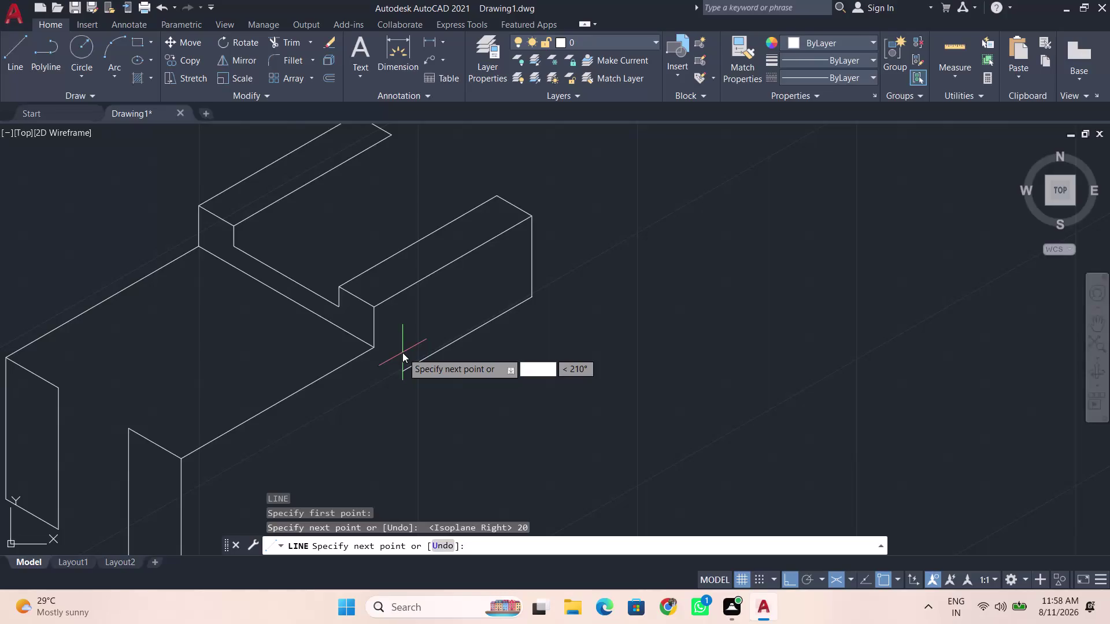
Draw the 35-unit vertical drop and a 25-unit edge along the right isoplane.
text(35)
key(Return)
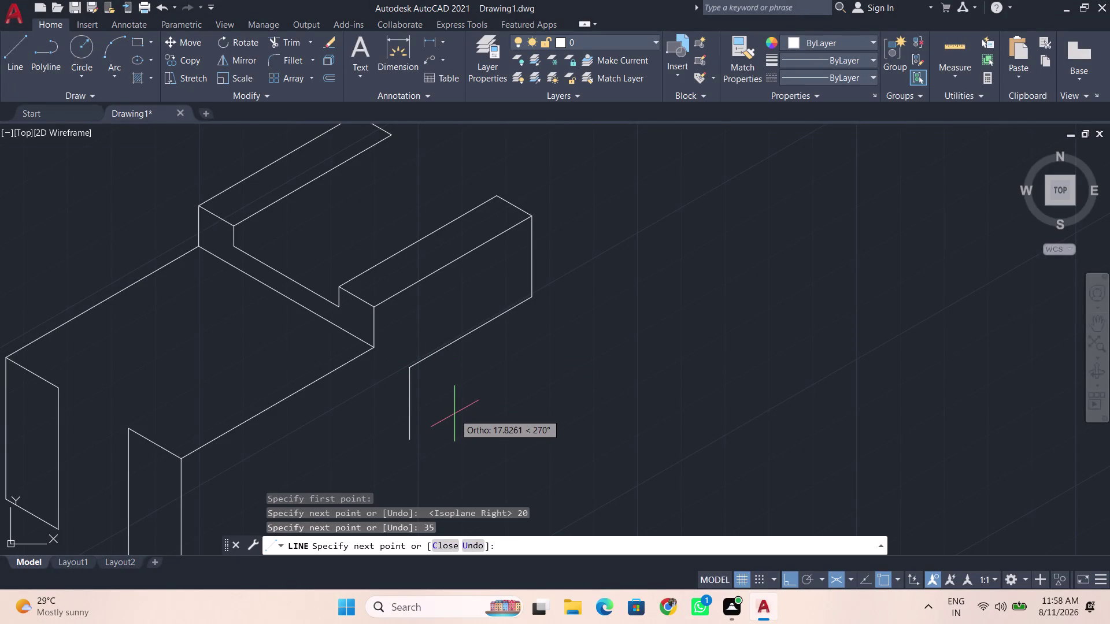
middle_drag(451, 415, 446, 329)
scroll(down, 3)
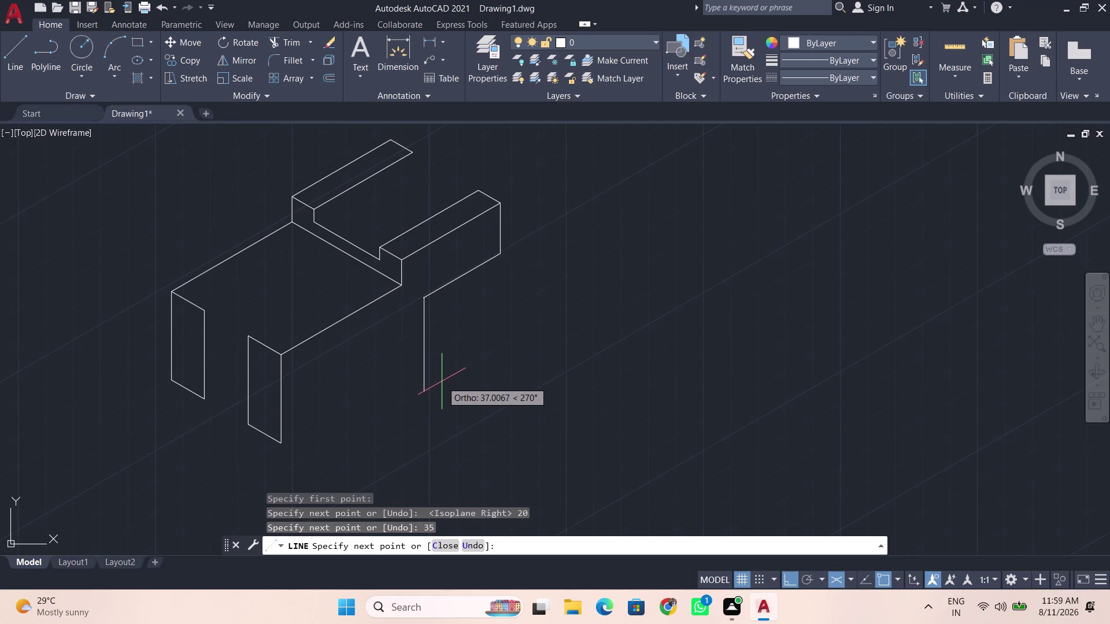
key(ctrl+z)
key(BackSpace)
key(BackSpace)
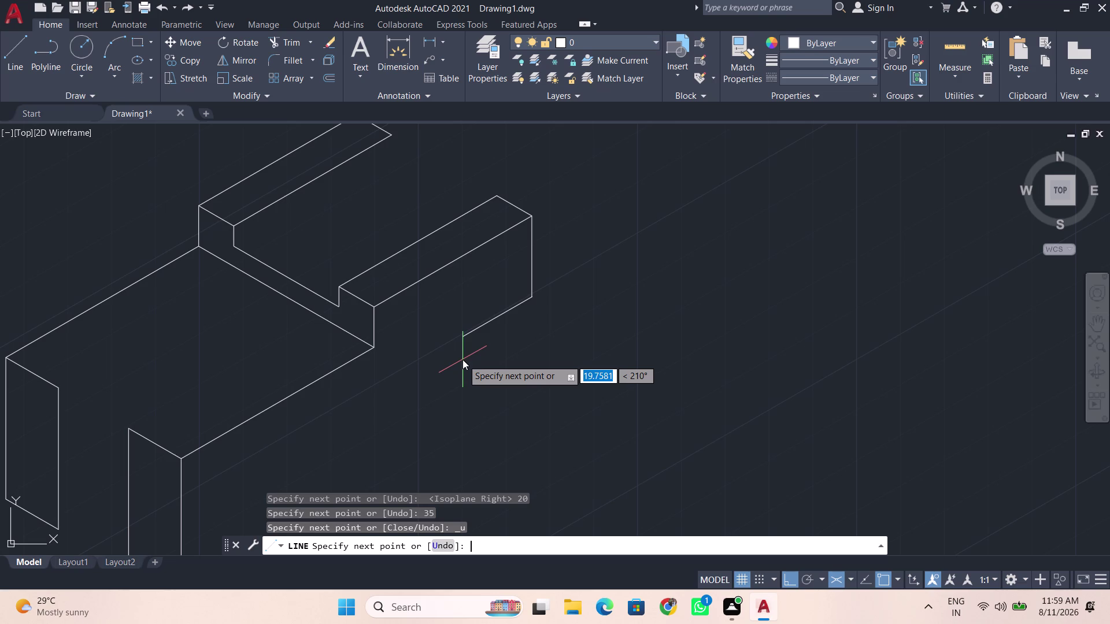
text(25)
key(Return)
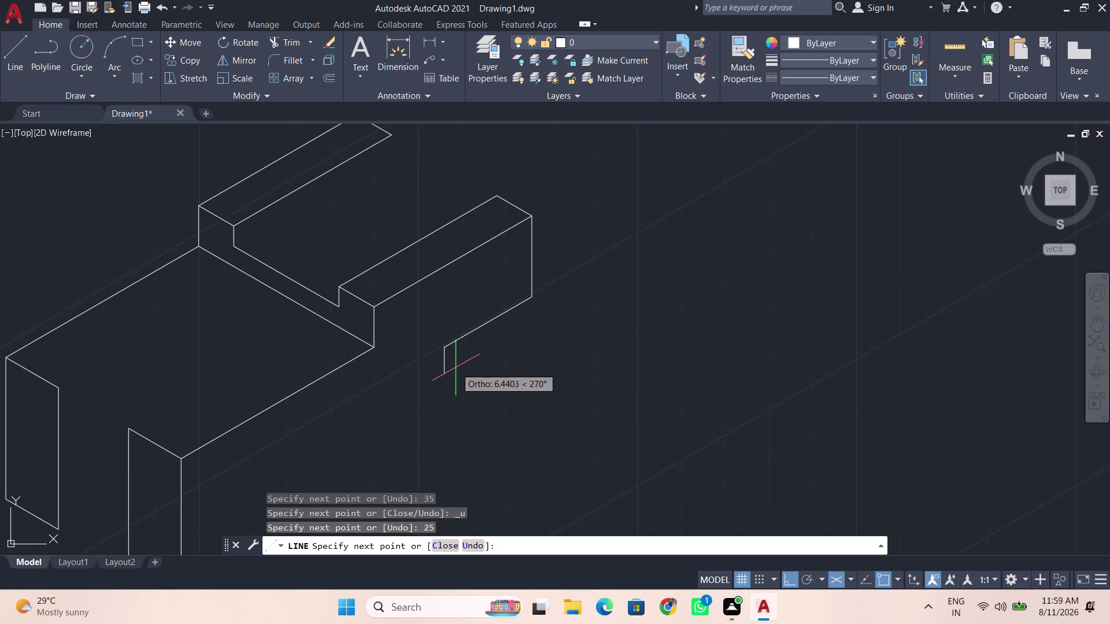
Drop a further 25 units and run the bottom edge back to the front leg corner.
scroll(down, 3)
key(BackSpace)
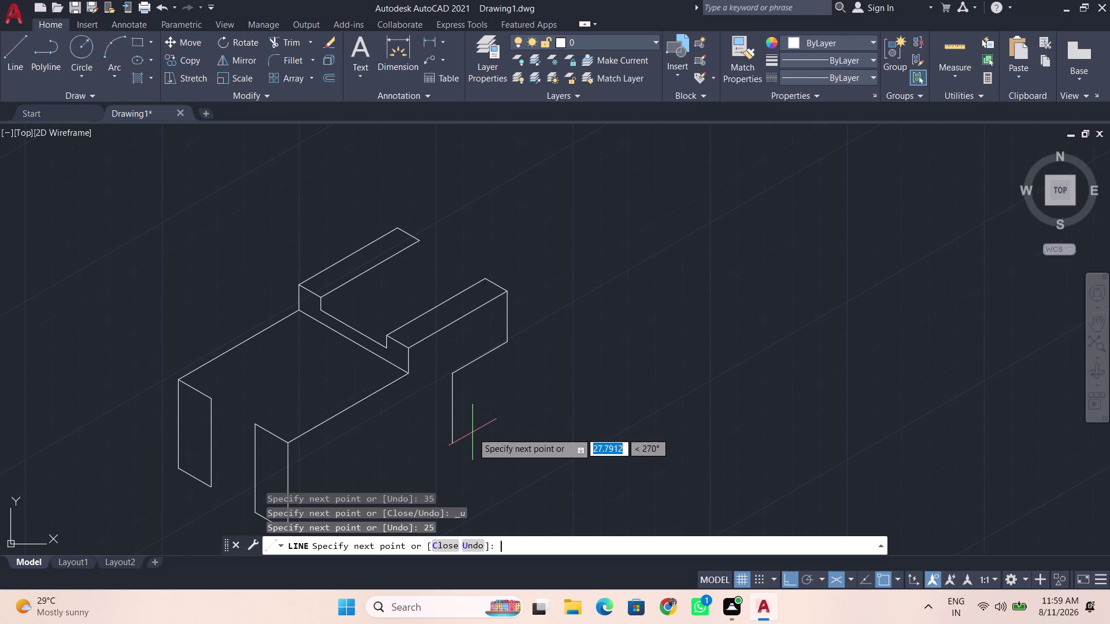
key(BackSpace)
text(25)
key(Return)
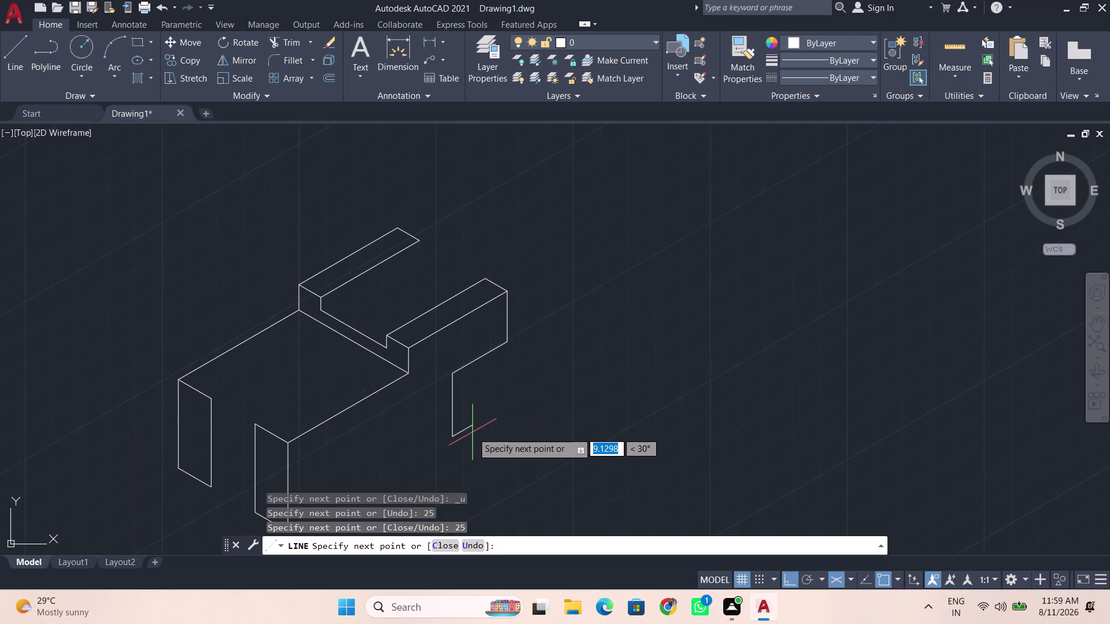
middle_drag(359, 473, 319, 339)
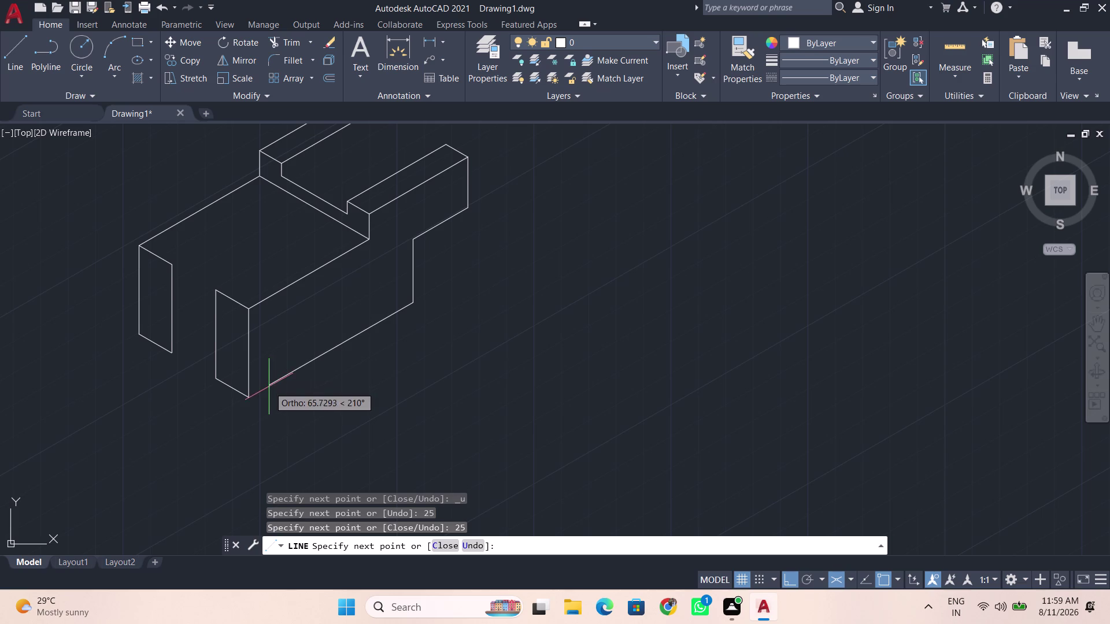
scroll(up, 3)
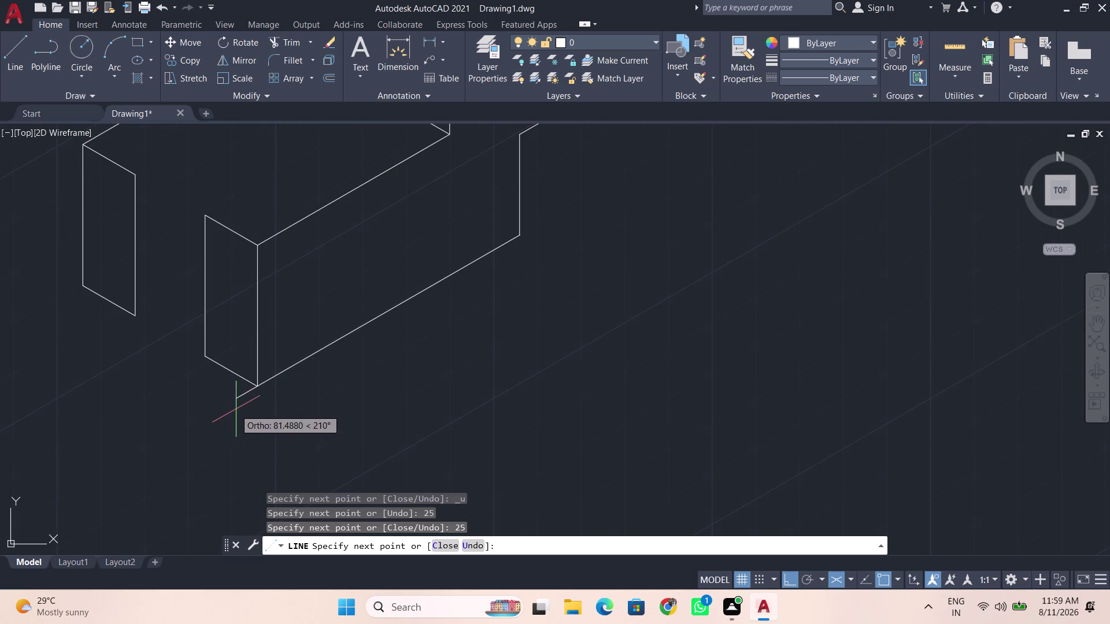
click(257, 387)
key(space)
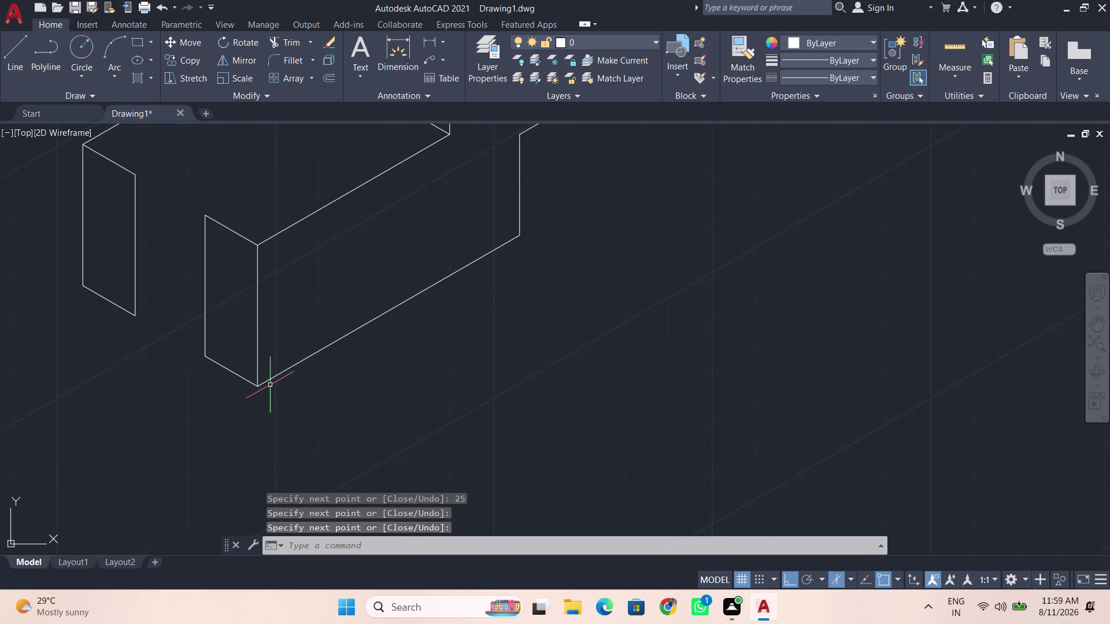
Draw a 5-unit drop from the rib's right top corner, then a parallel edge to its left end.
scroll(down, 3)
middle_drag(459, 253, 385, 403)
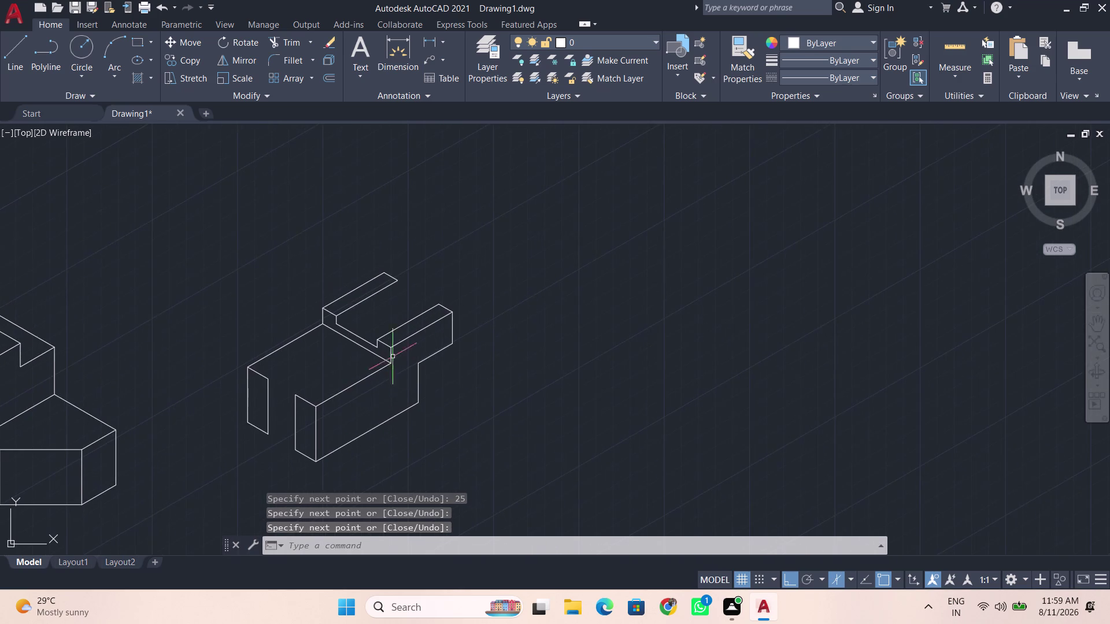
scroll(up, 3)
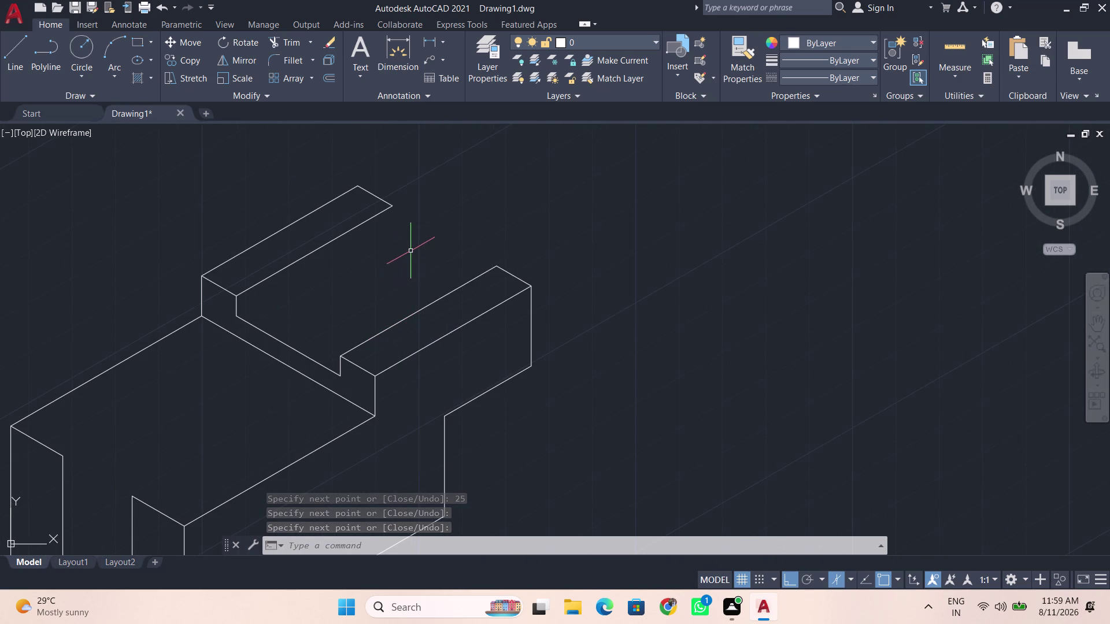
middle_drag(413, 247, 371, 302)
scroll(up, 3)
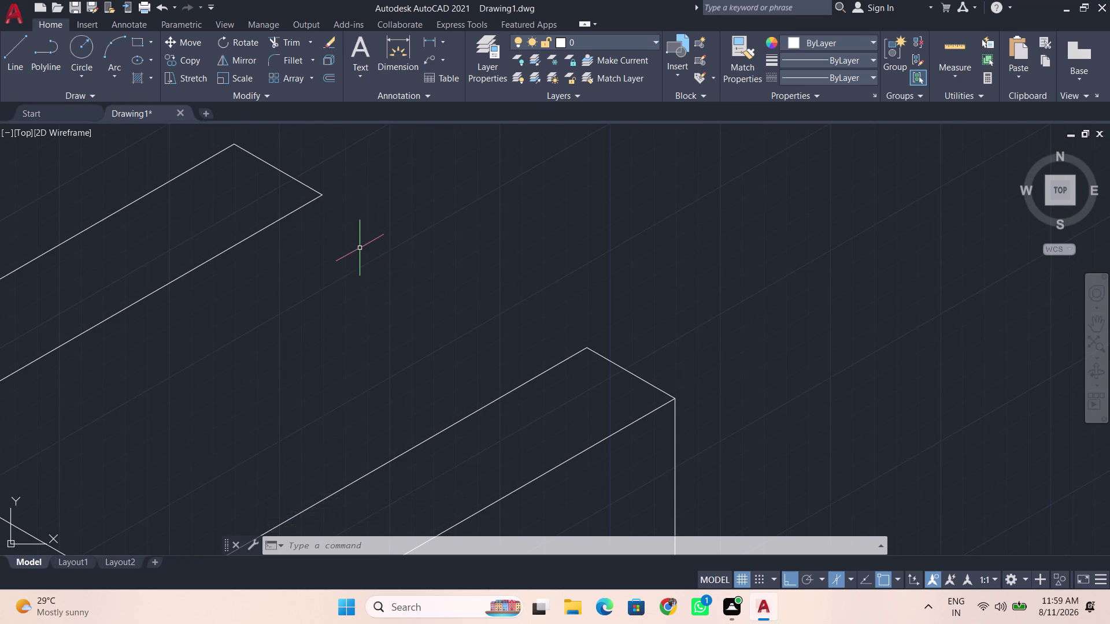
scroll(down, 3)
key(l)
key(Return)
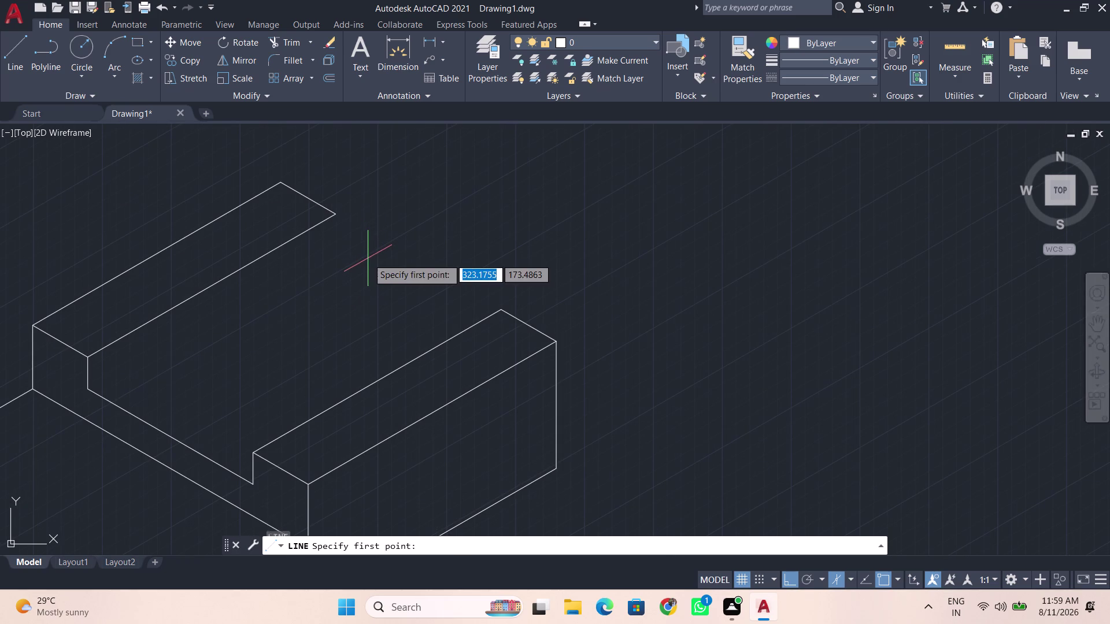
click(335, 215)
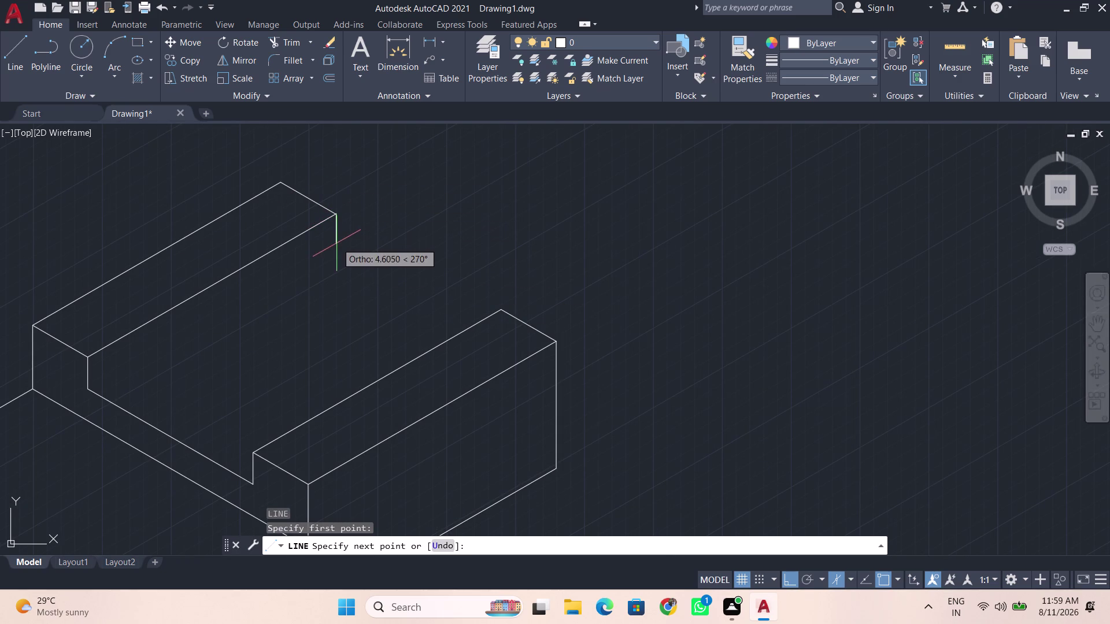
key(BackSpace)
key(5)
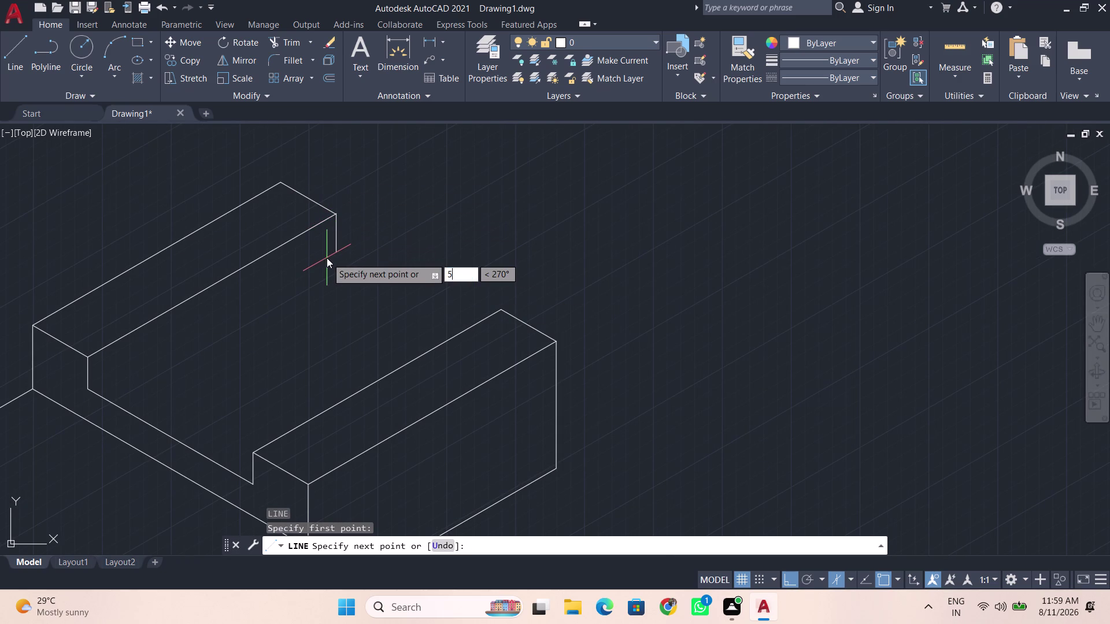
key(Return)
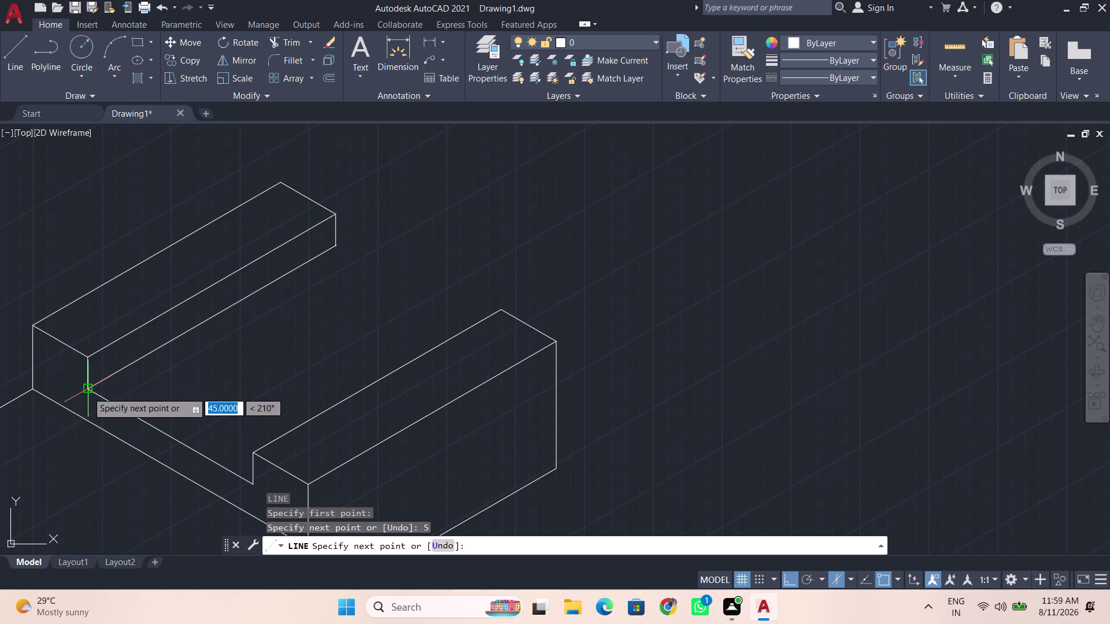
click(88, 389)
key(space)
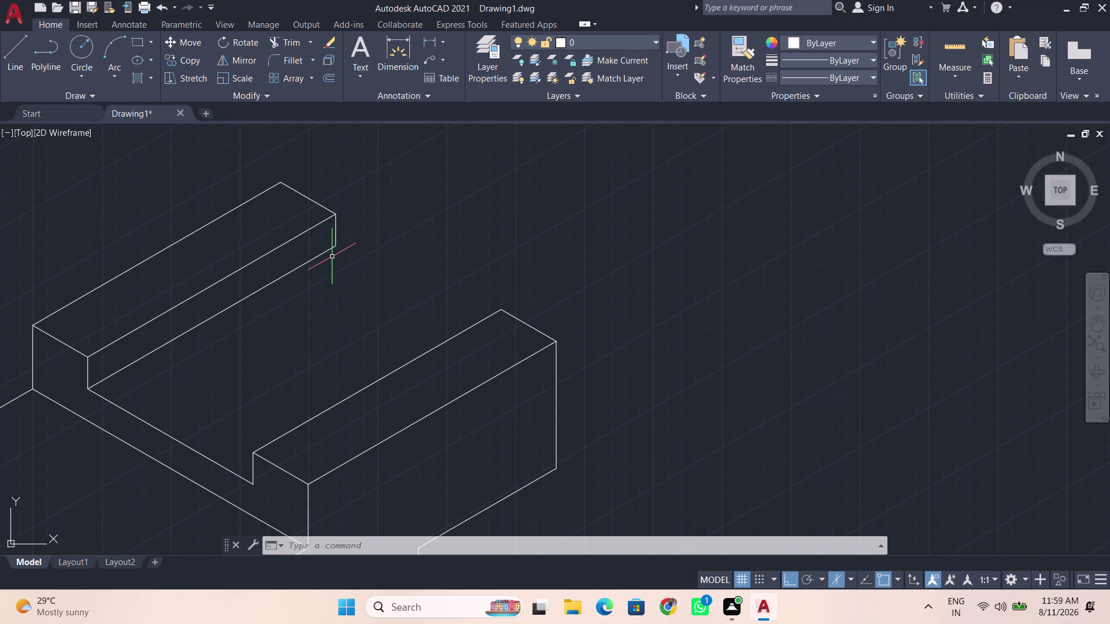
Draw the drop from the rib's lower right corner down to the block's top surface.
key(l)
key(Return)
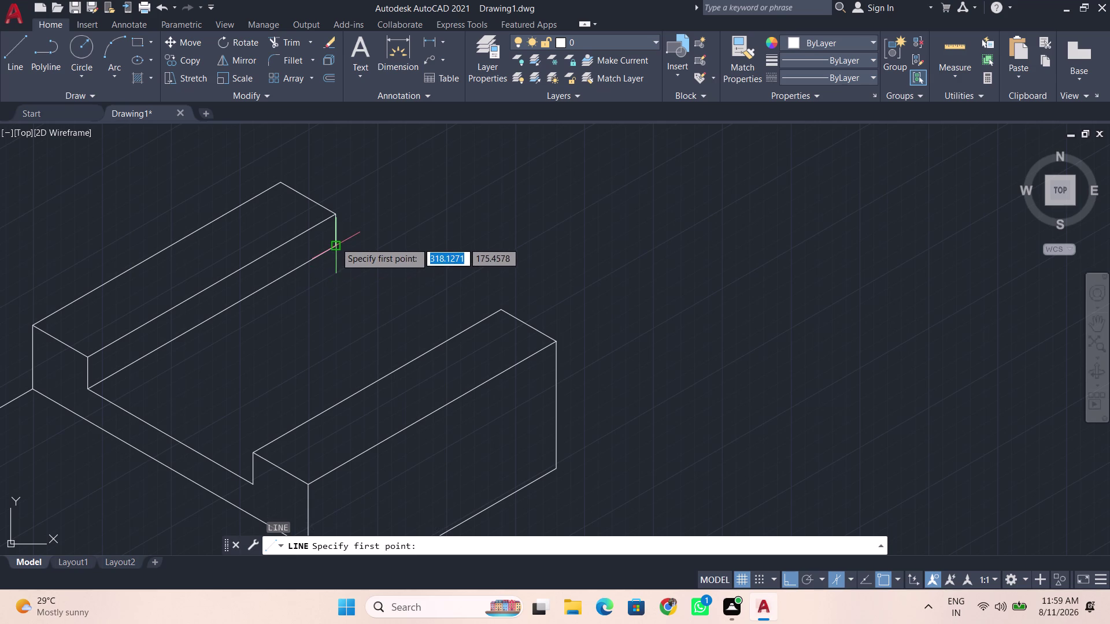
click(335, 242)
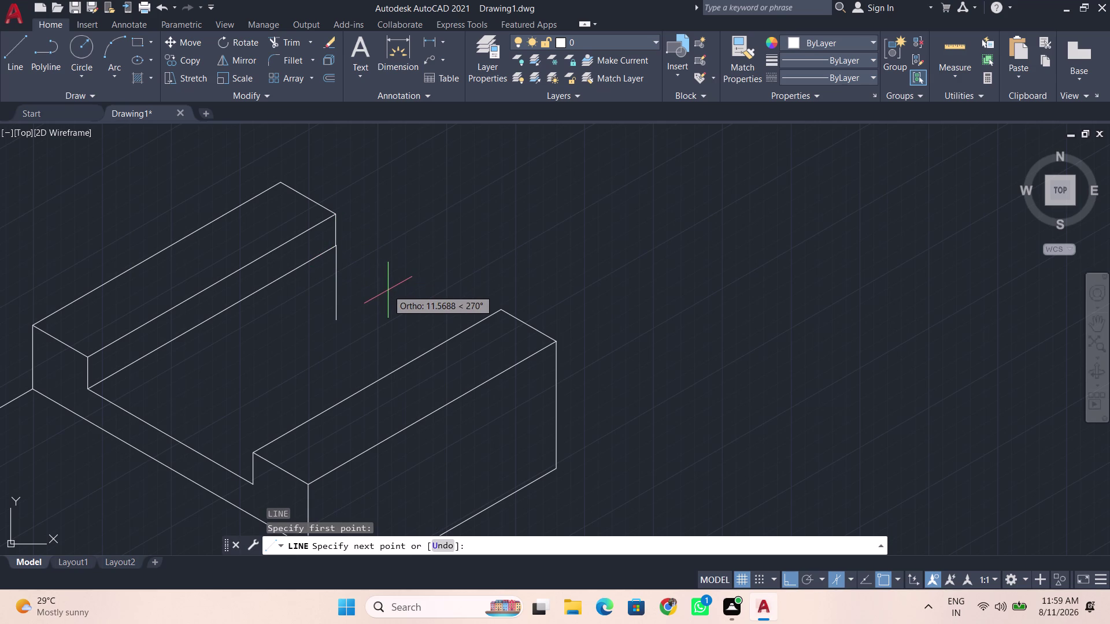
key(F5)
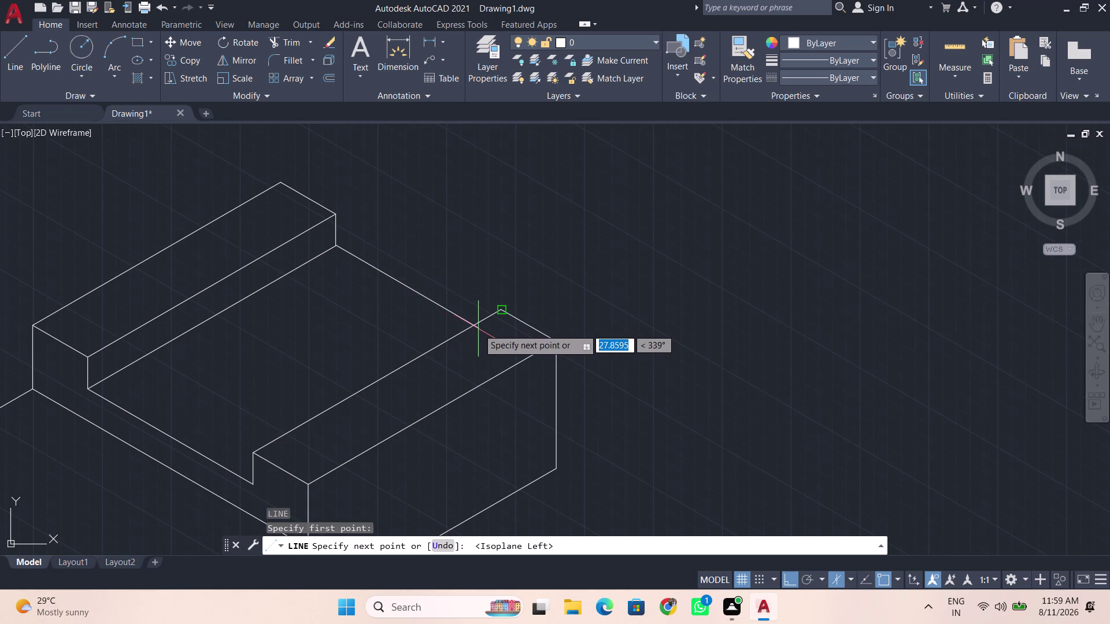
click(473, 328)
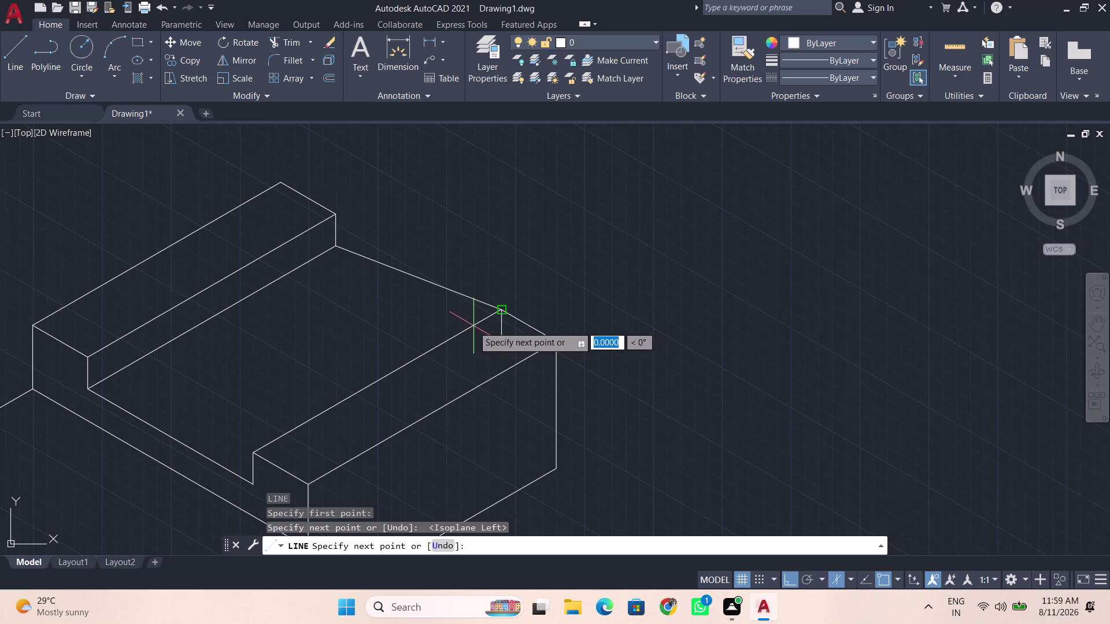
key(ctrl+z)
click(473, 341)
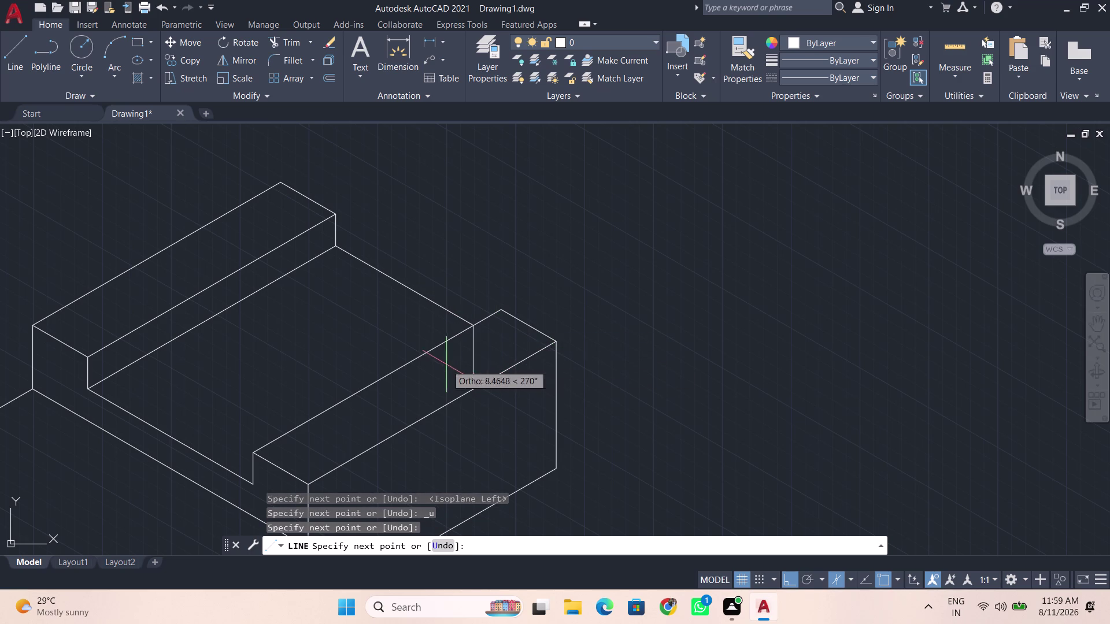
key(space)
scroll(down, 3)
middle_drag(308, 391, 439, 274)
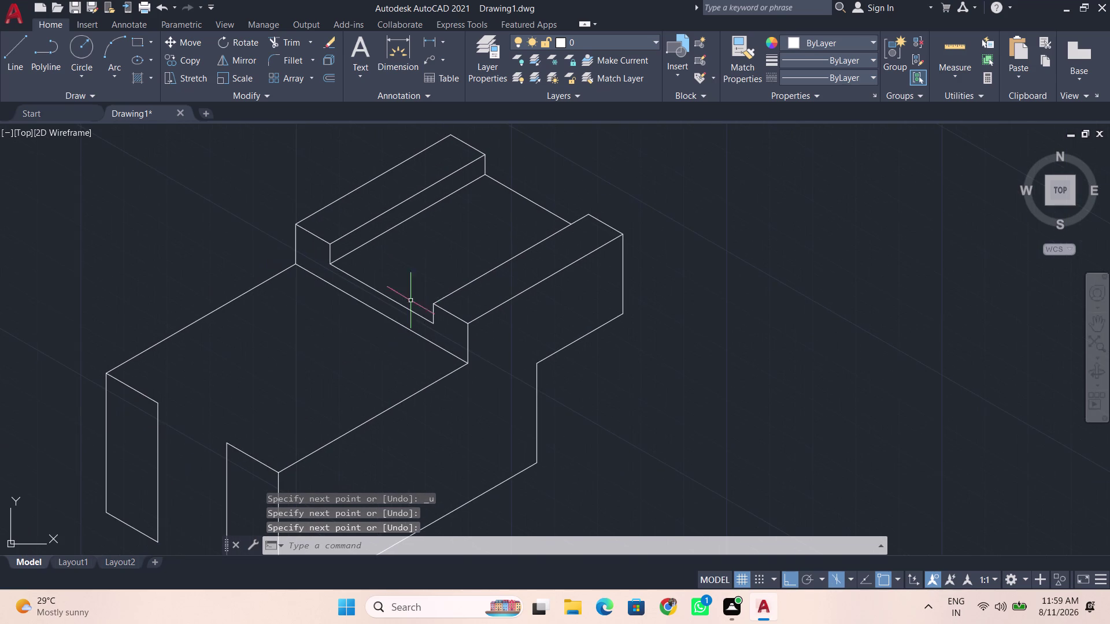
middle_drag(242, 372, 249, 368)
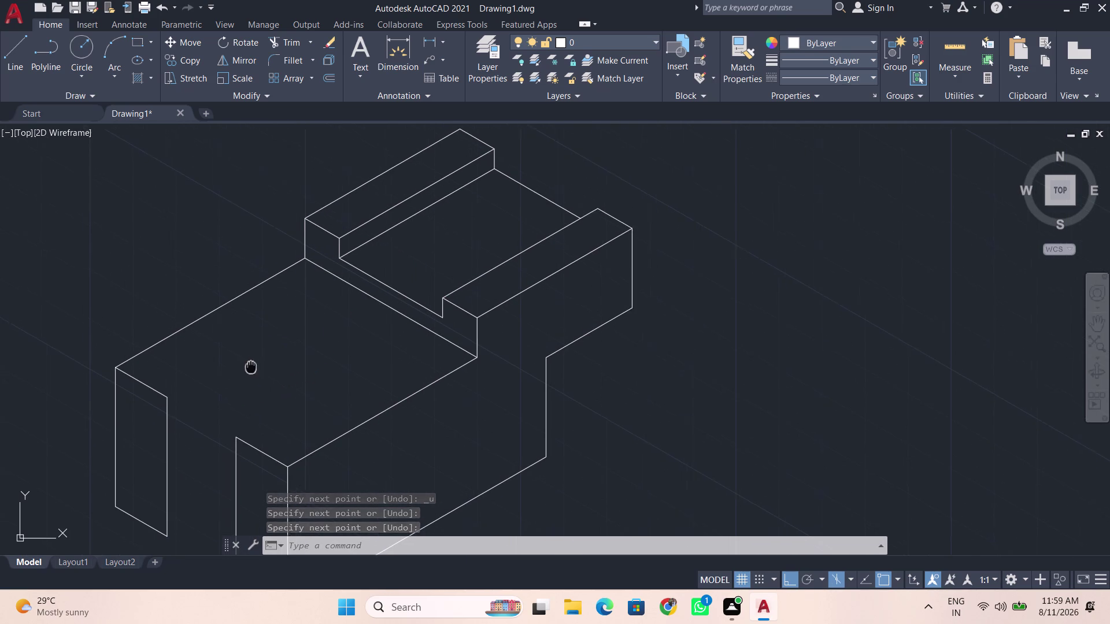
middle_drag(249, 367, 293, 342)
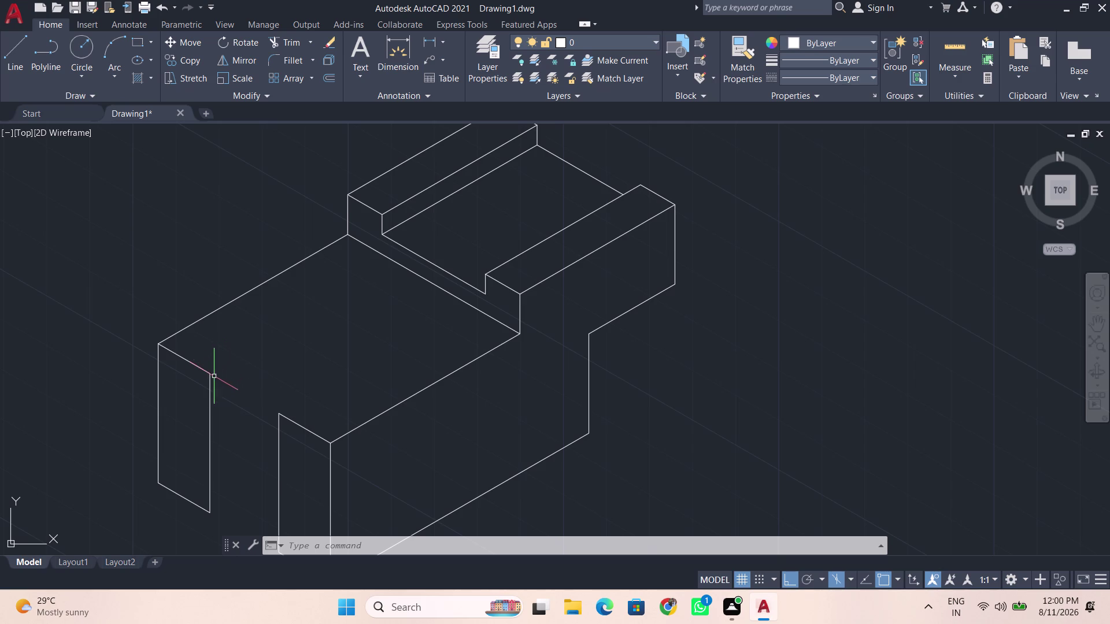
Start the slot outline at the left leg's top with a 35-unit edge on the top isoplane.
key(l)
key(Return)
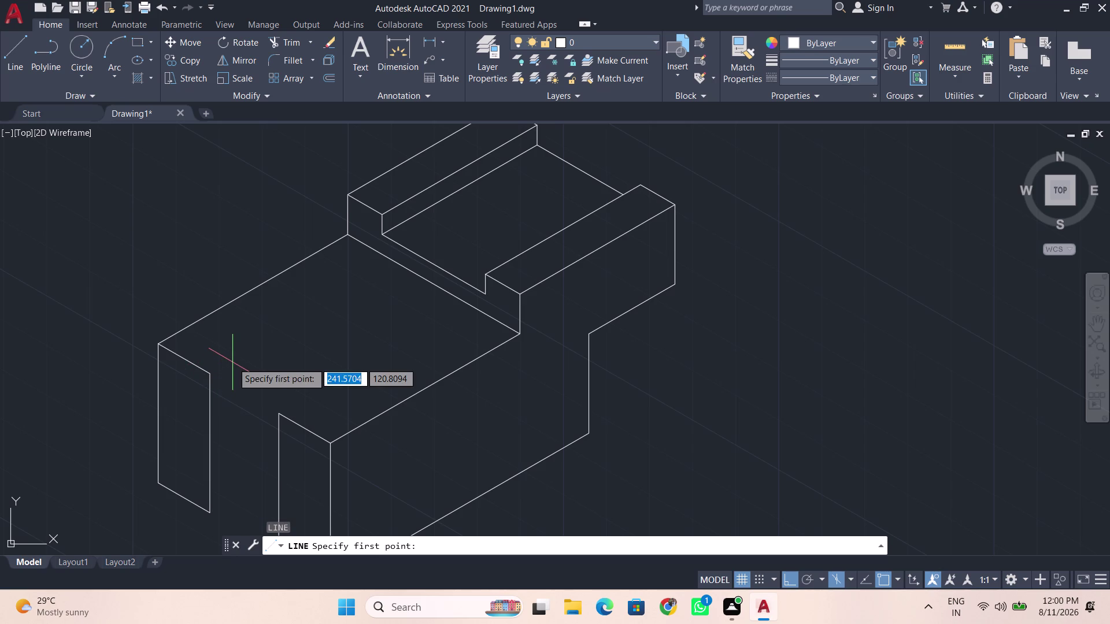
click(209, 373)
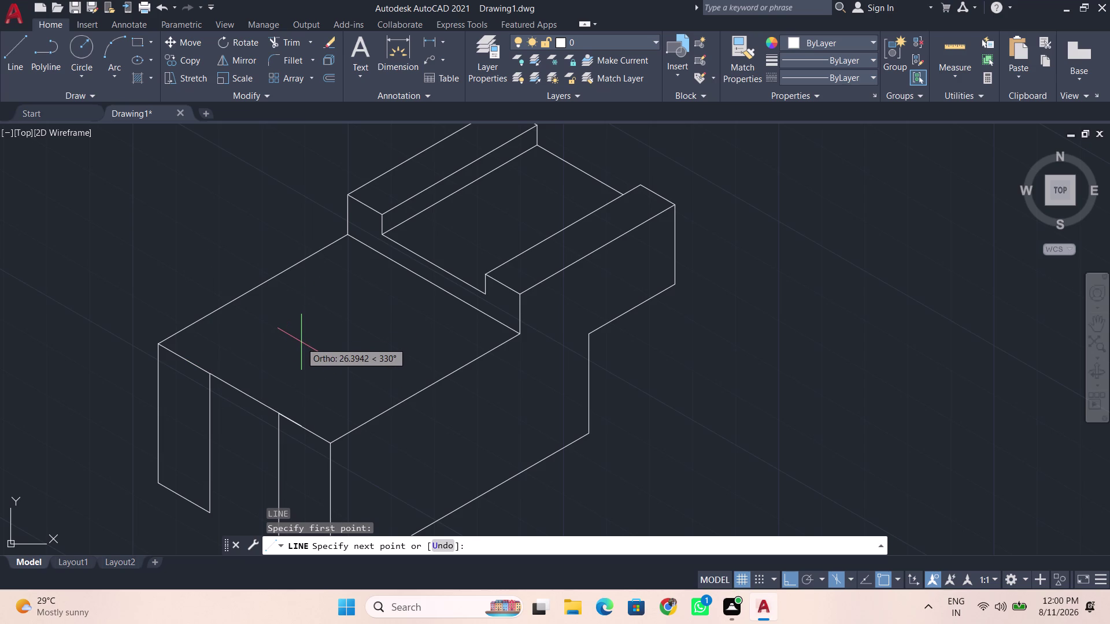
key(F5)
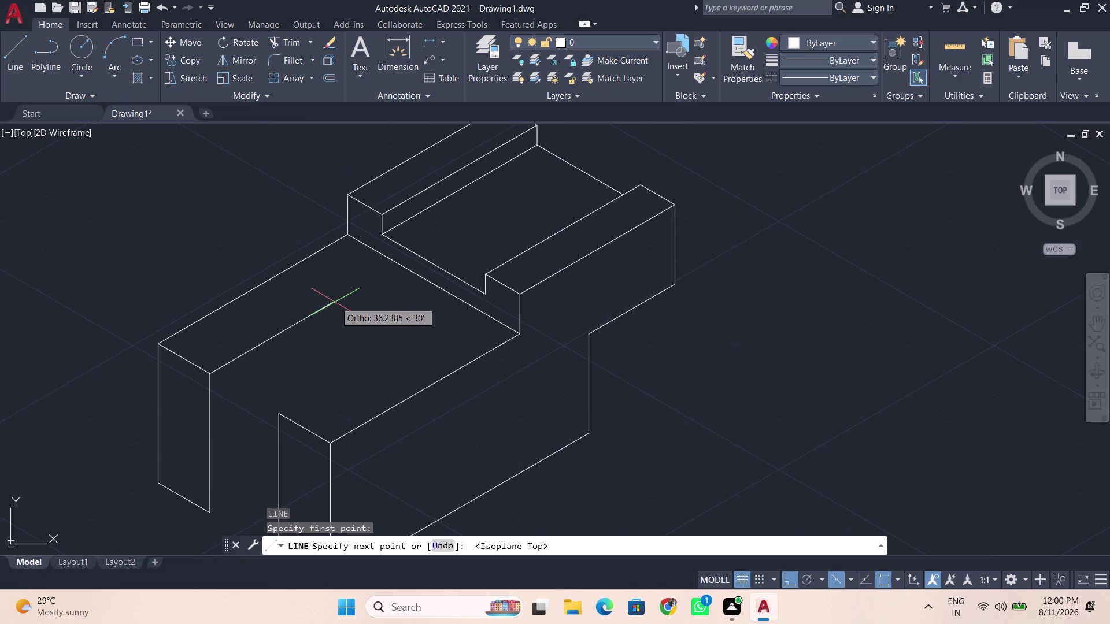
key(BackSpace)
key(BackSpace)
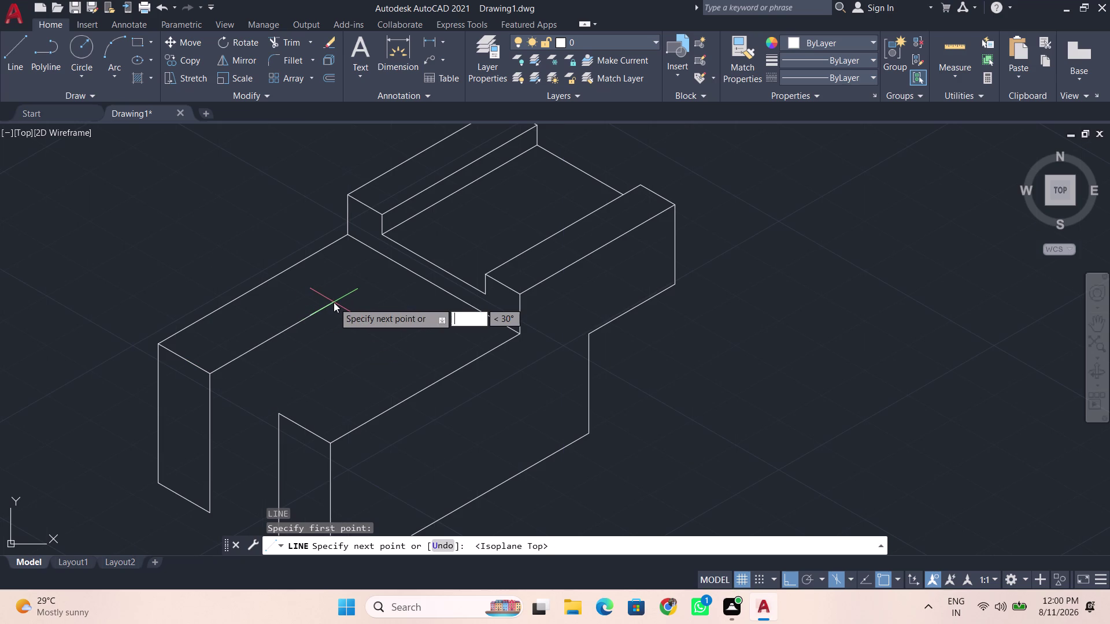
text(35)
key(Return)
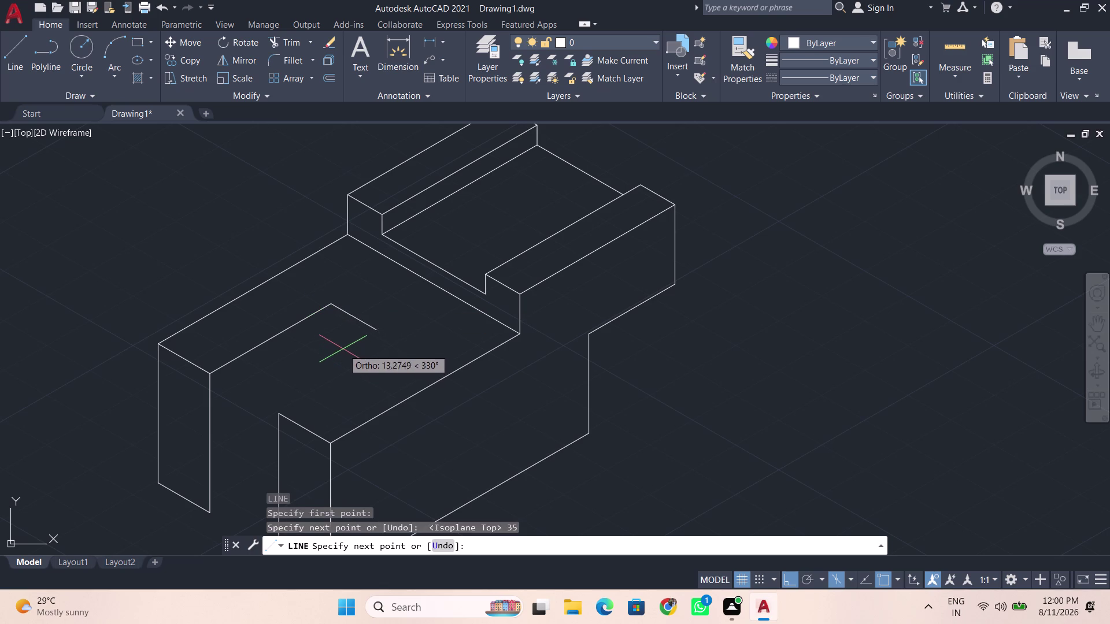
Add the 20-unit slot edge and close the outline at the next corner.
key(BackSpace)
key(BackSpace)
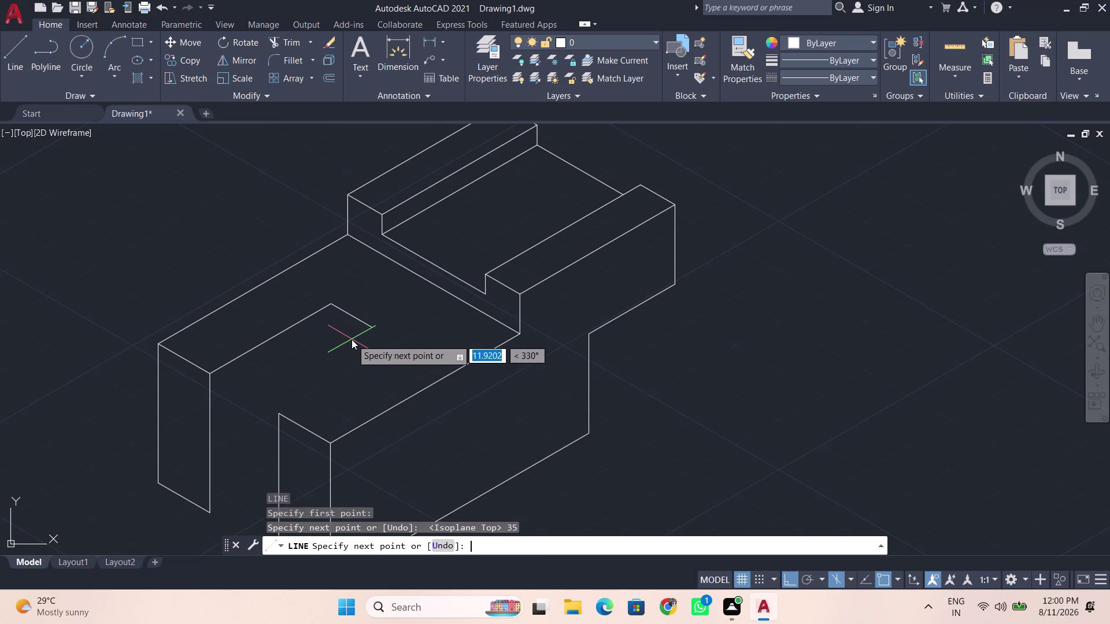
text(20)
key(Return)
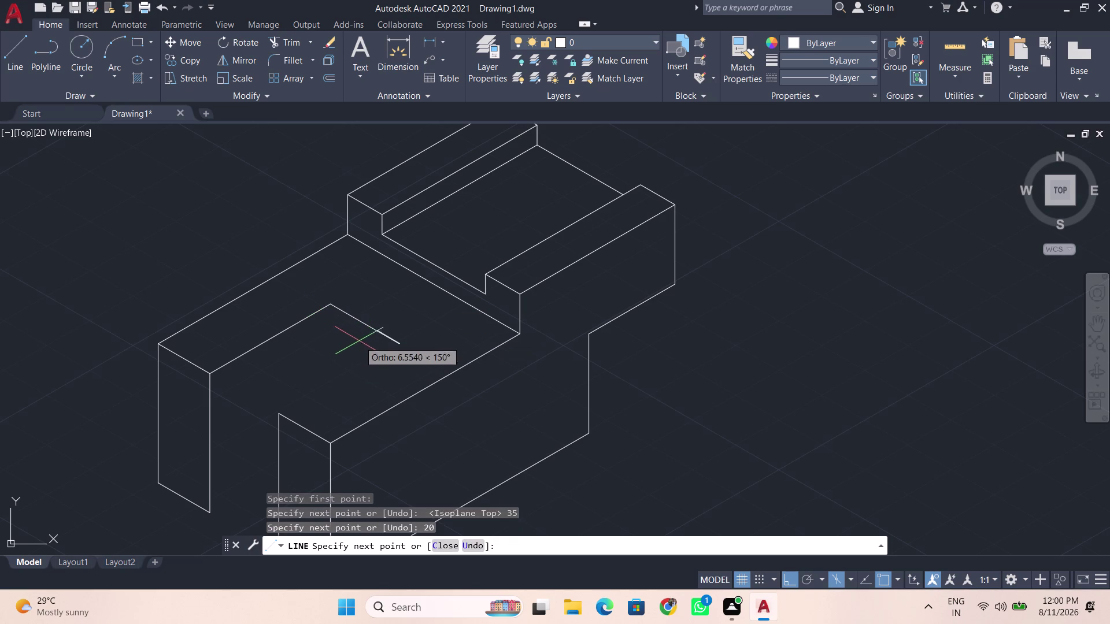
scroll(up, 3)
click(262, 408)
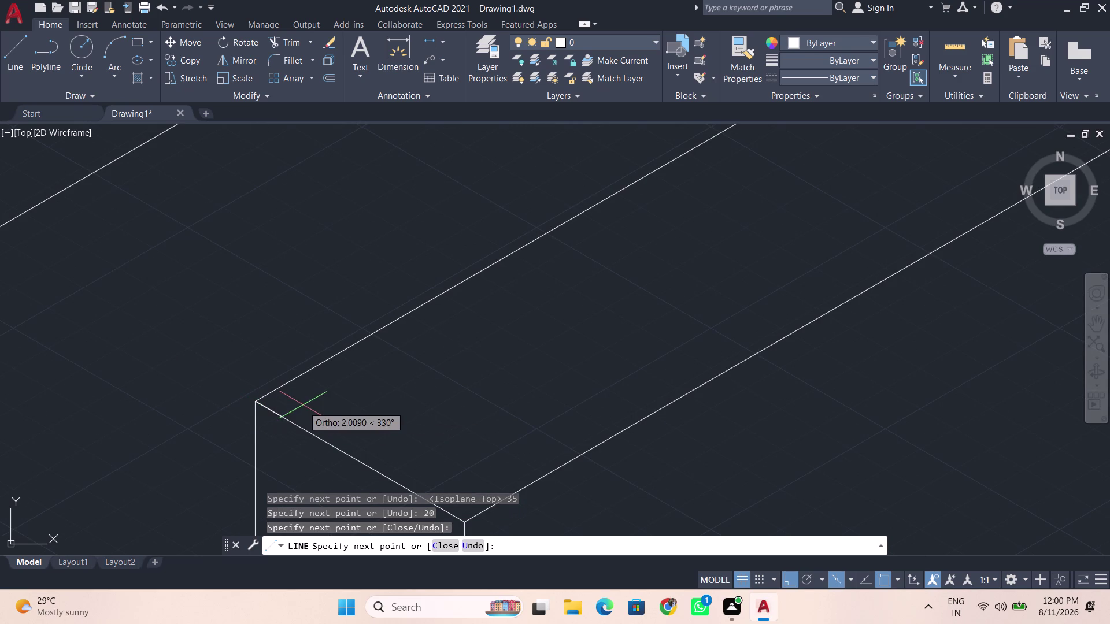
key(space)
scroll(down, 3)
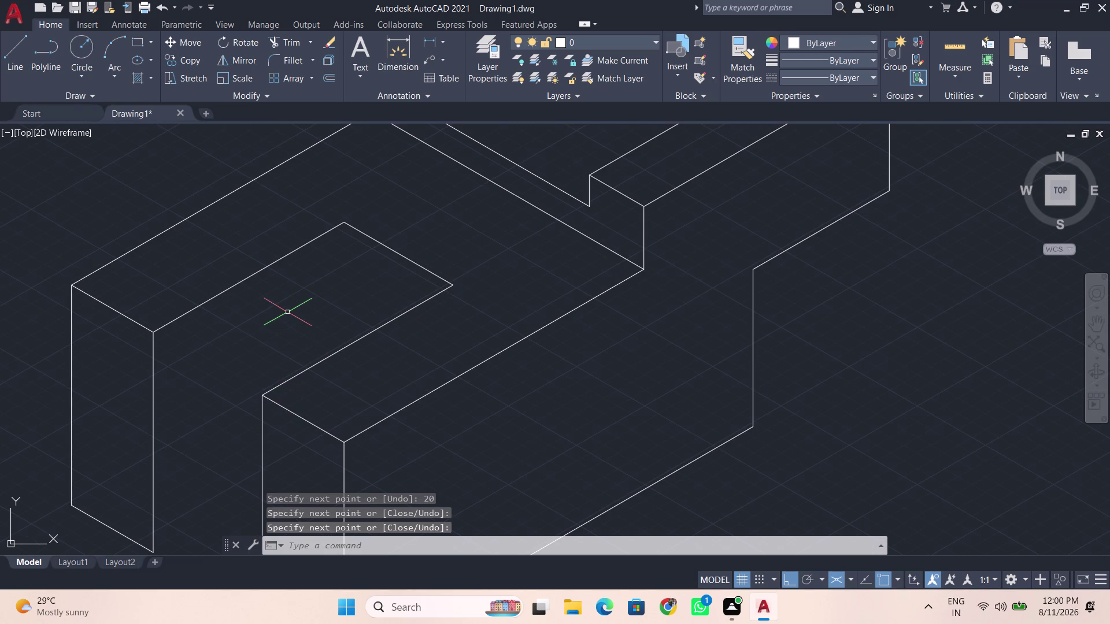
scroll(down, 3)
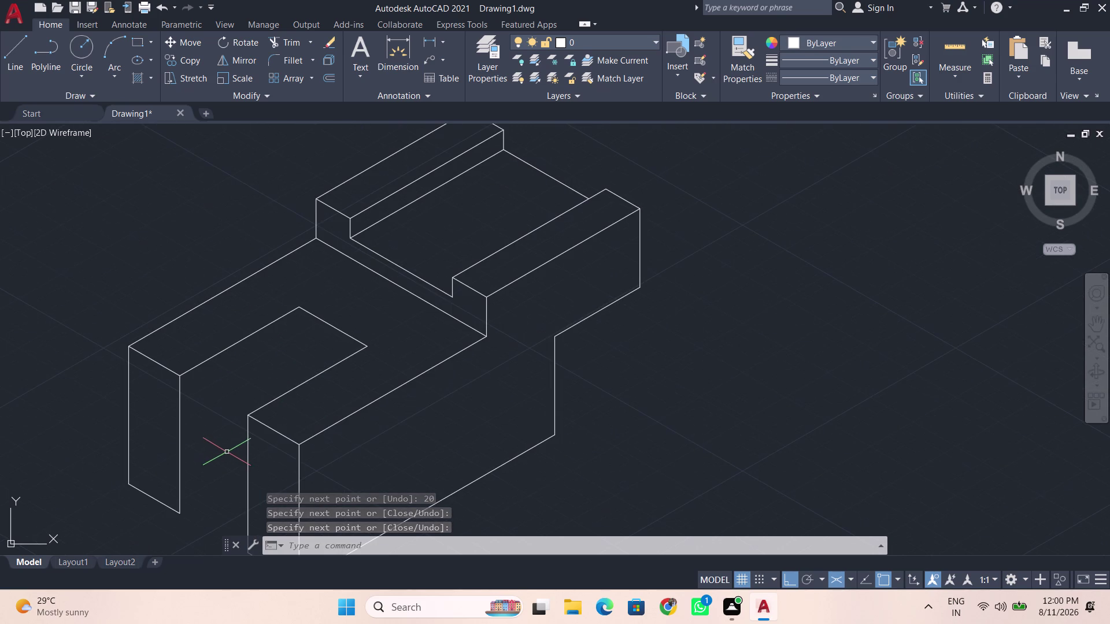
middle_drag(228, 455, 247, 364)
scroll(down, 3)
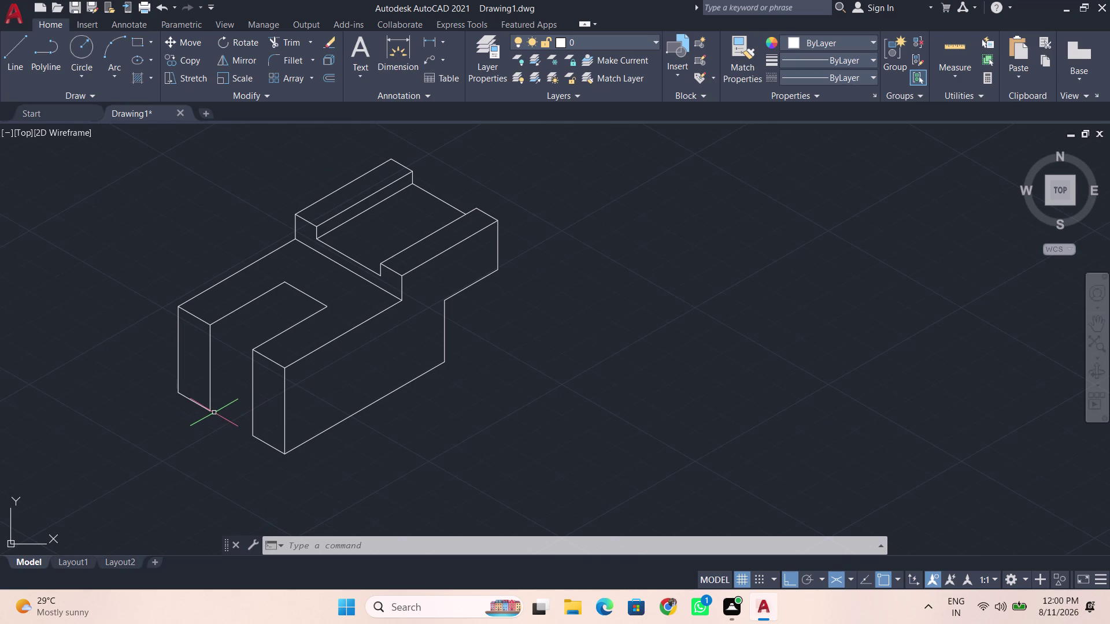
Draw an edge from the left leg's bottom corner to the front block, then undo it.
key(l)
key(Return)
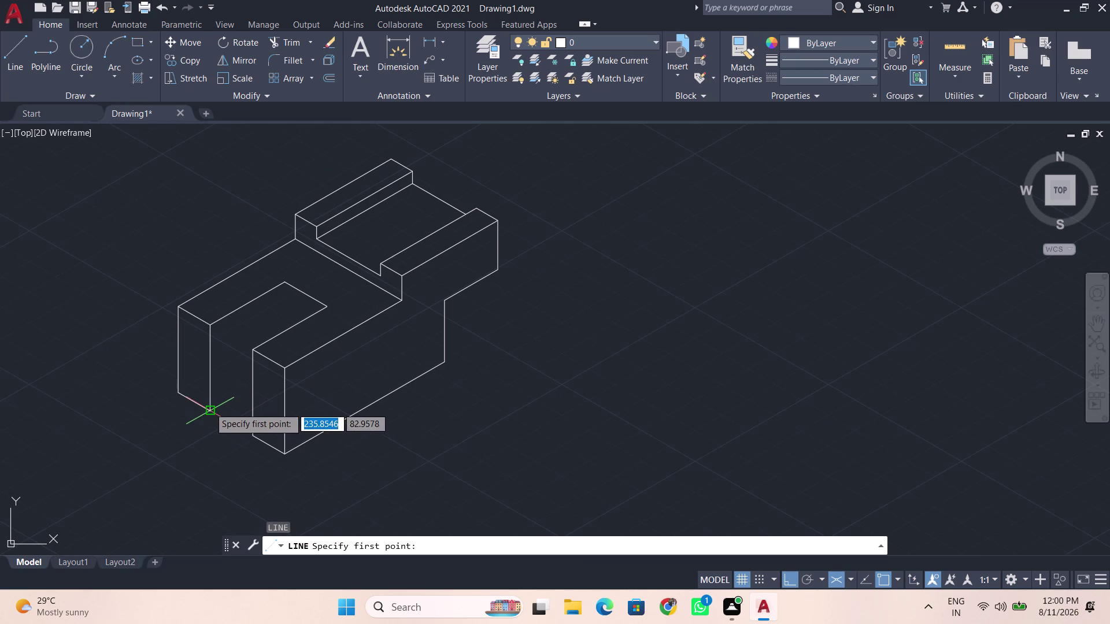
drag(209, 407, 214, 406)
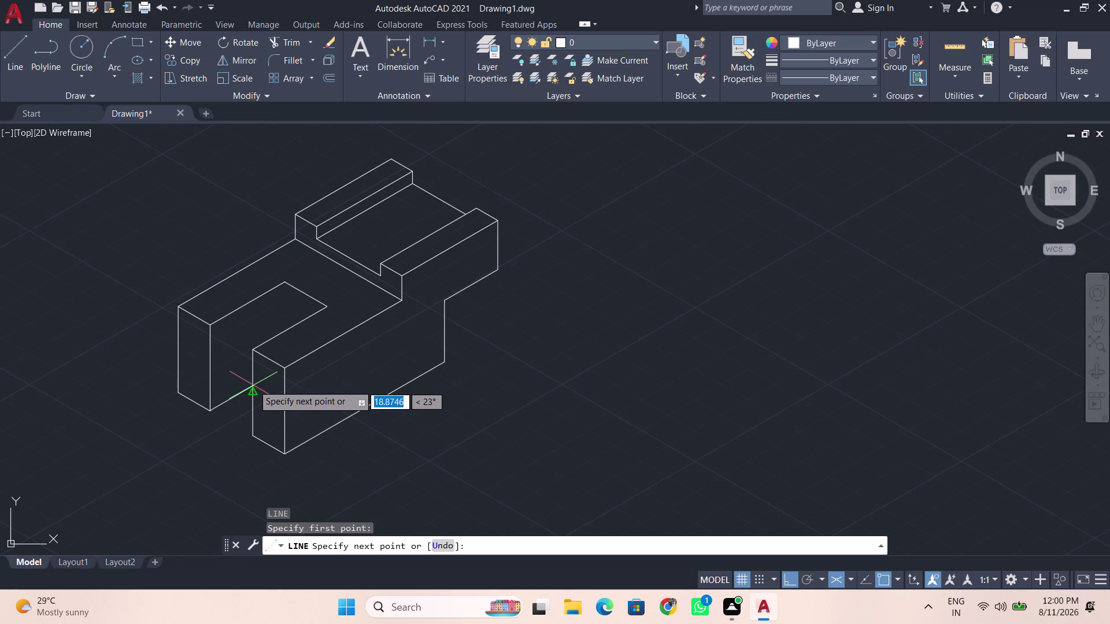
click(253, 385)
key(space)
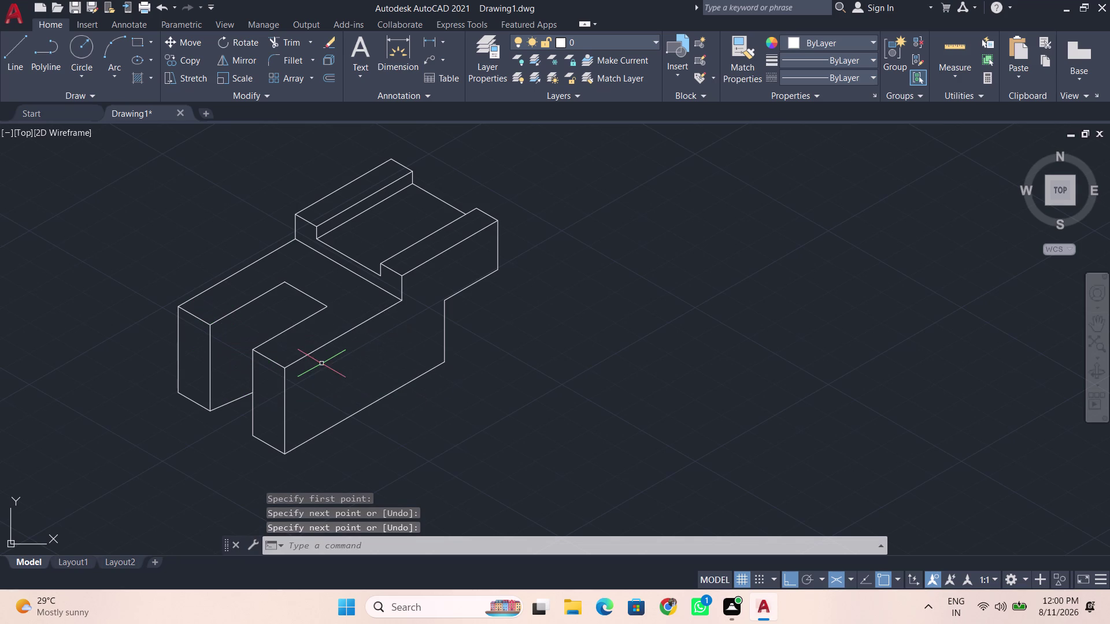
key(ctrl+z)
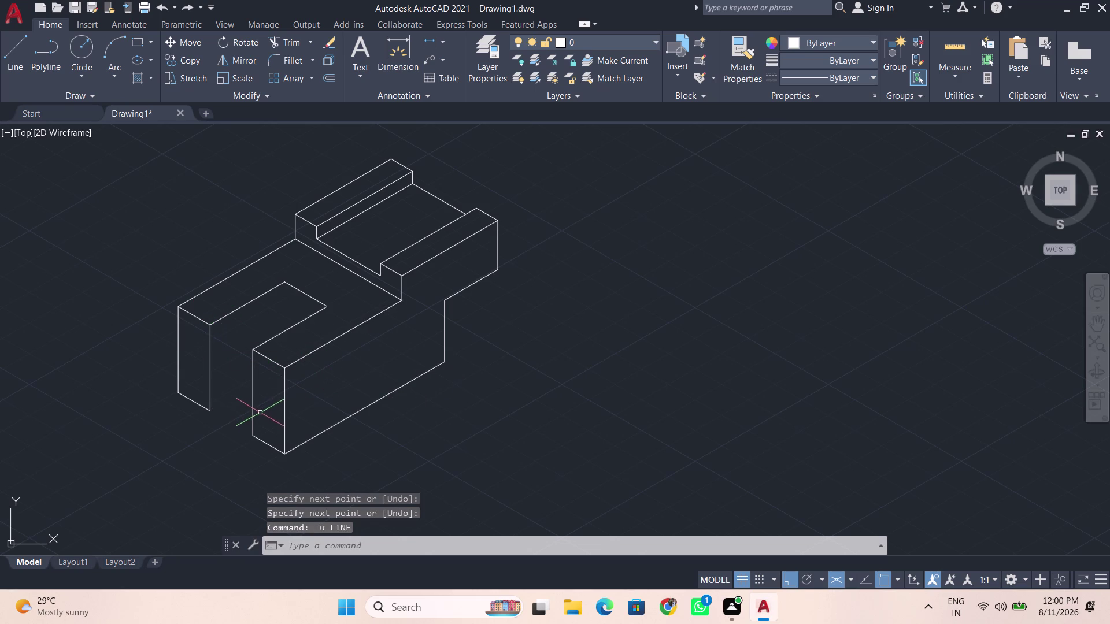
Redraw the 15-unit lower edge at 330° from the left leg's base to the front block.
key(l)
key(Return)
click(212, 409)
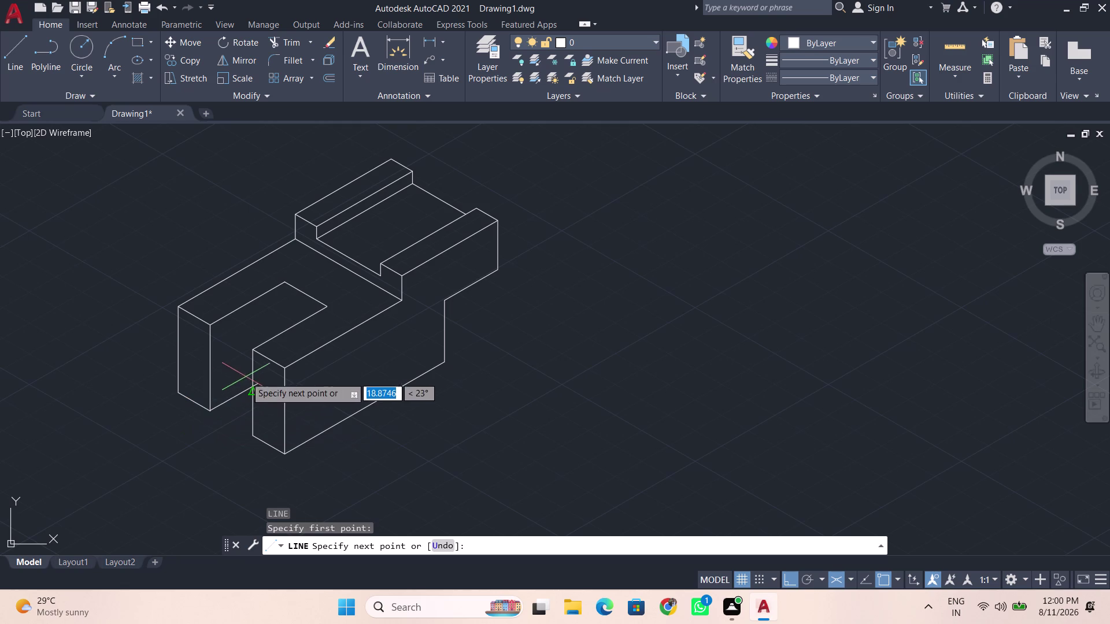
click(258, 381)
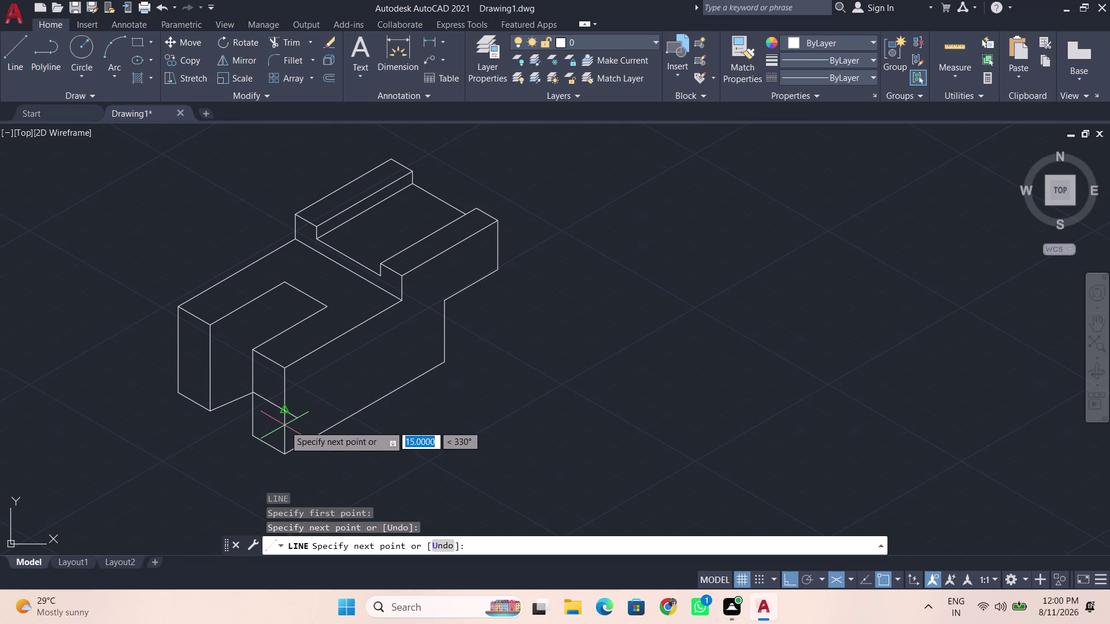
key(space)
key(l)
key(Return)
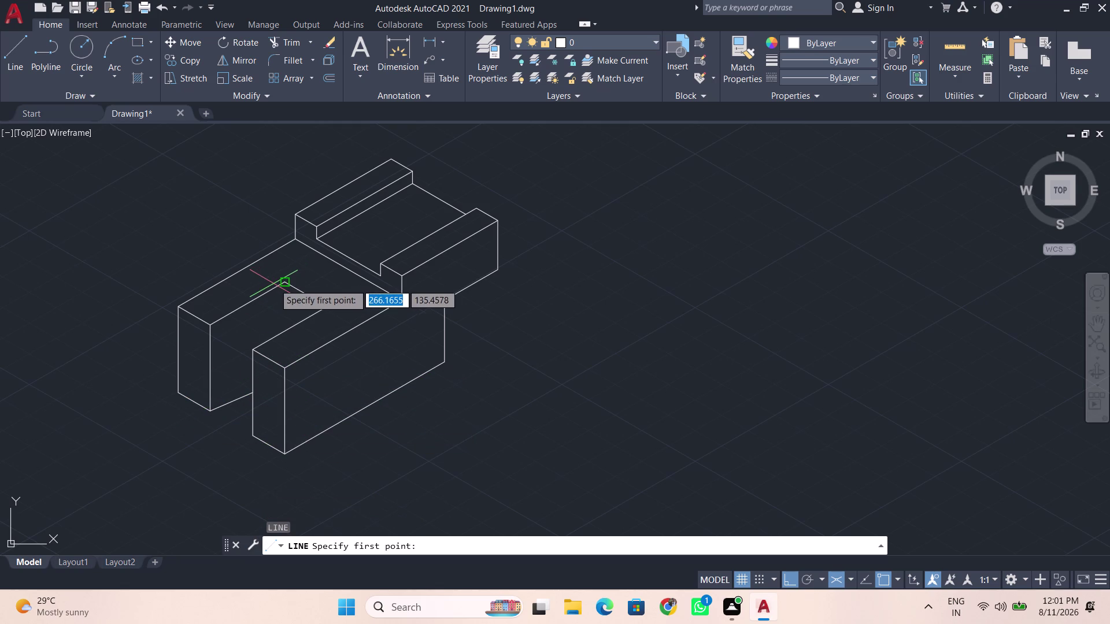
click(285, 285)
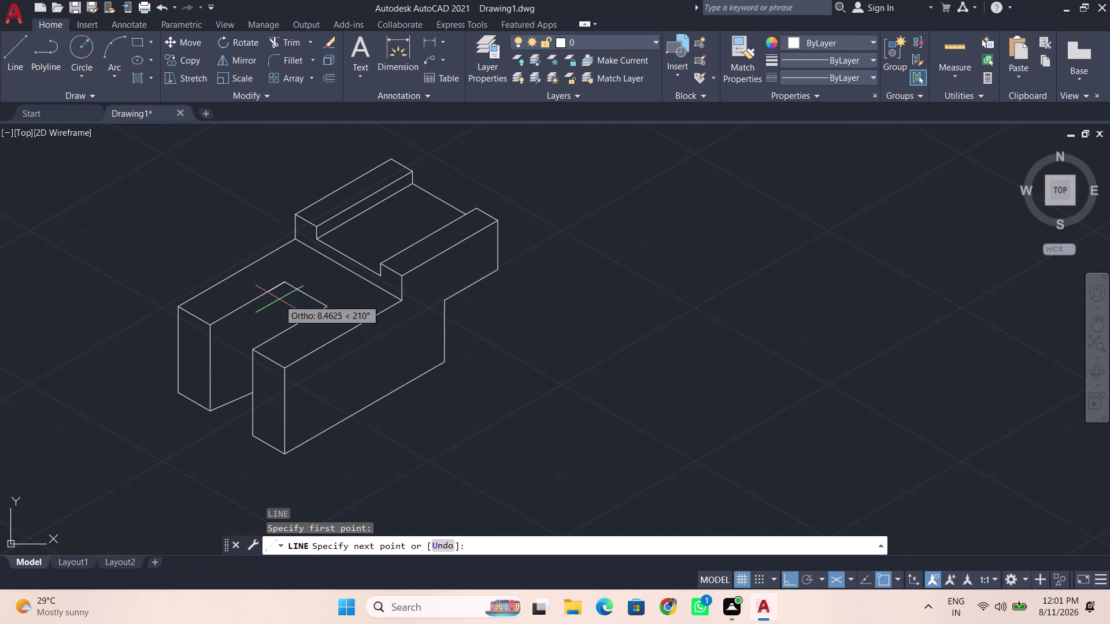
key(l)
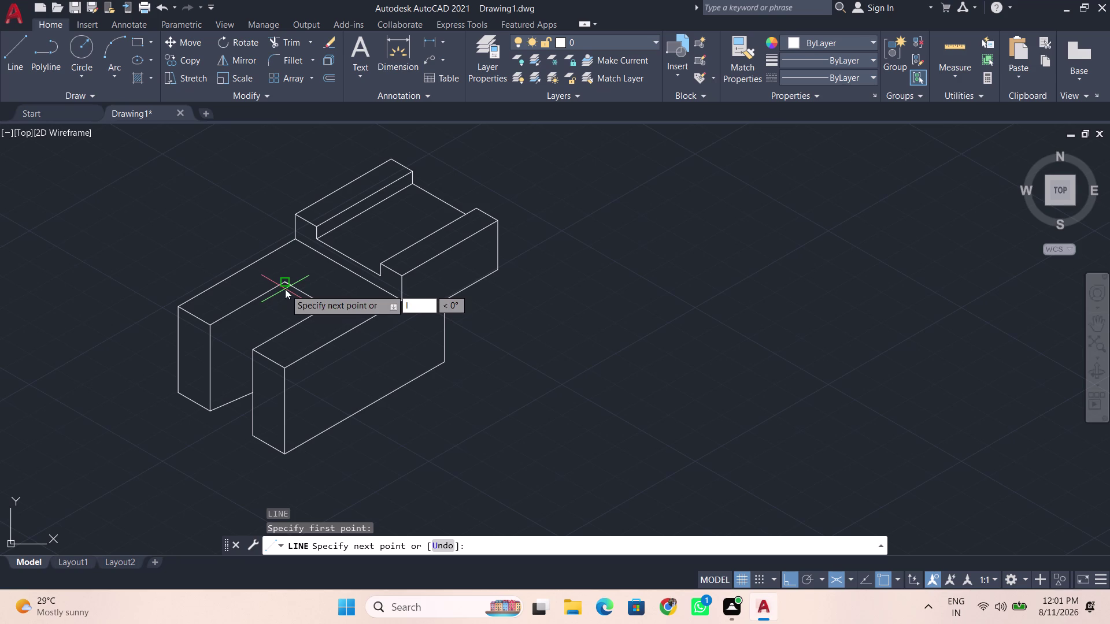
key(BackSpace)
click(570, 370)
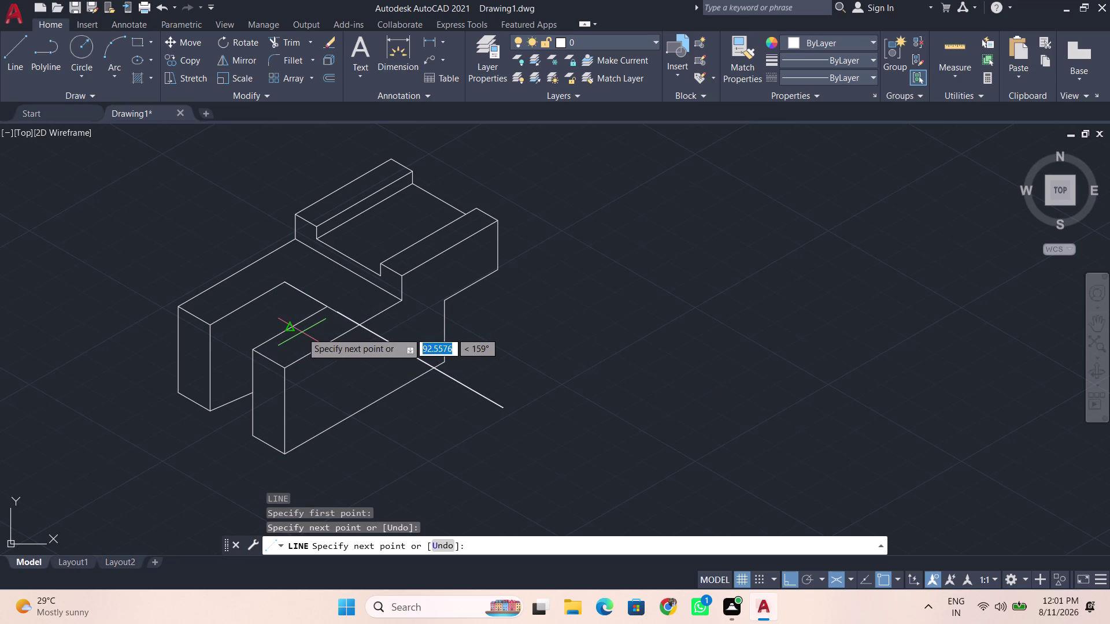
key(F5)
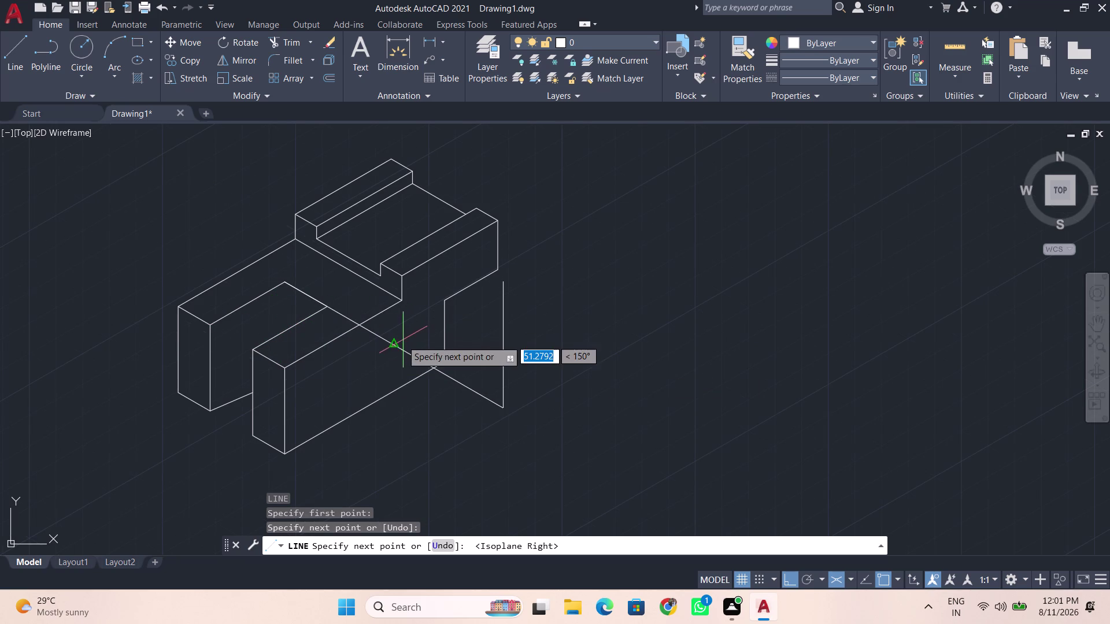
key(ctrl+z)
key(ctrl+z)
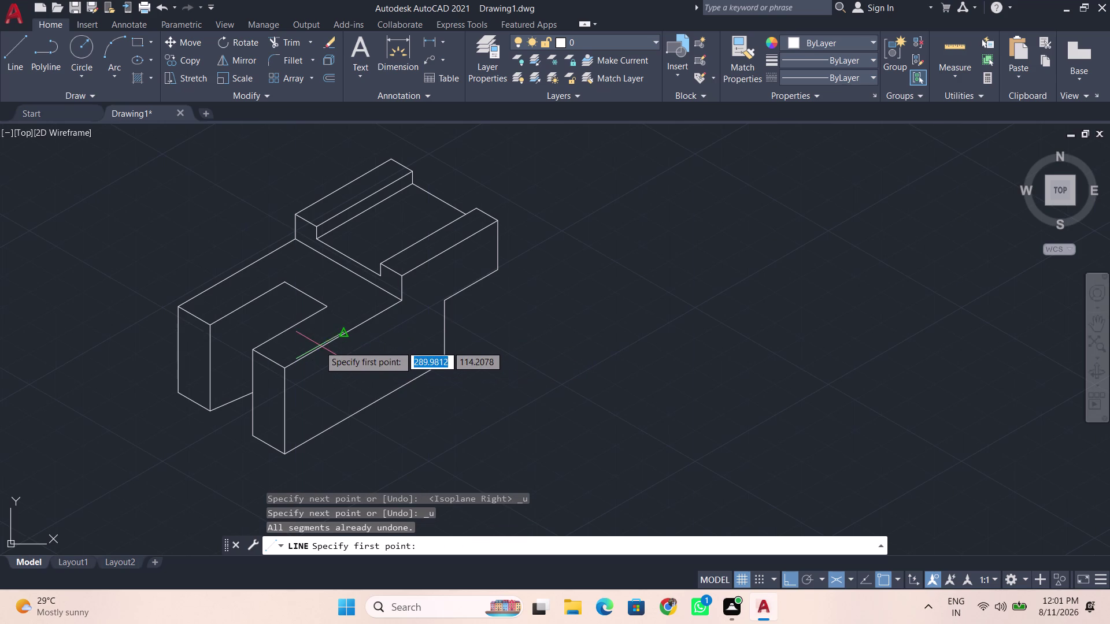
key(l)
key(Return)
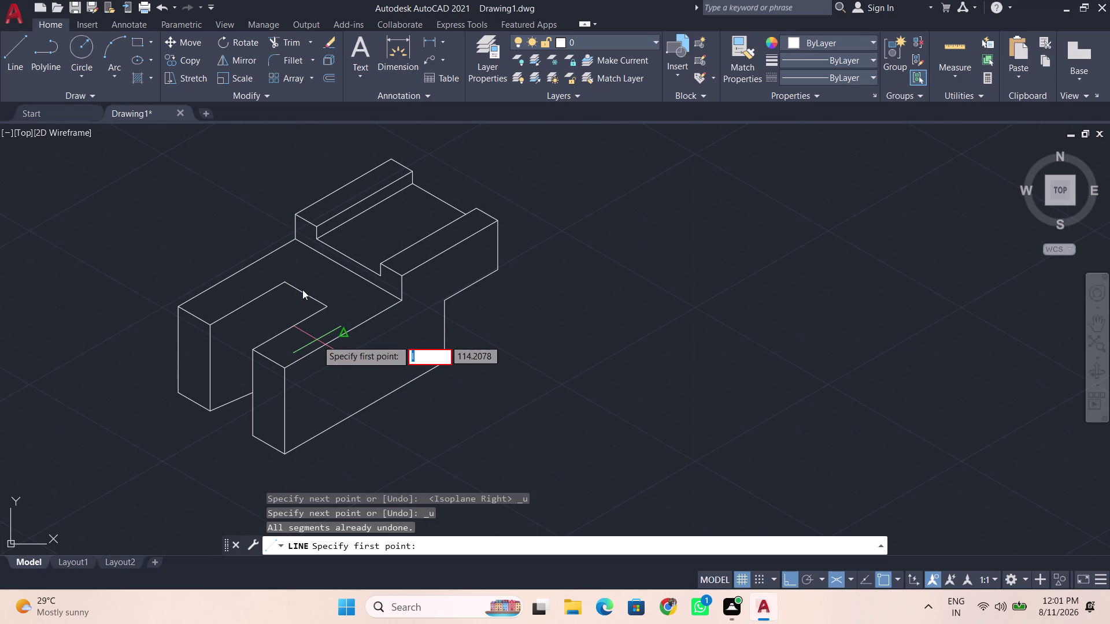
click(696, 337)
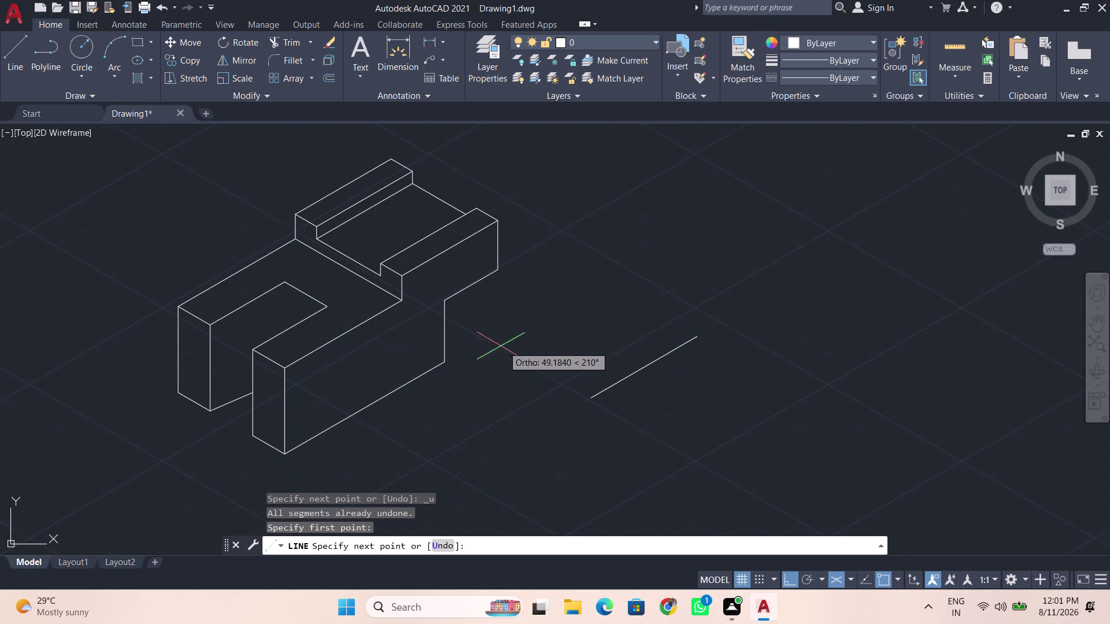
key(space)
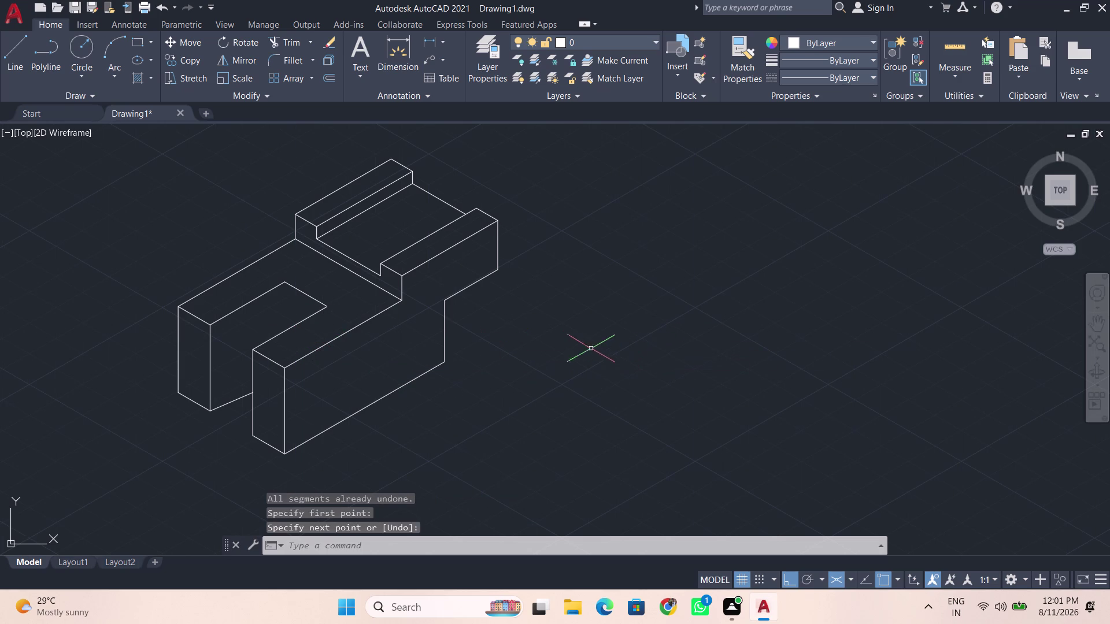
key(l)
key(Return)
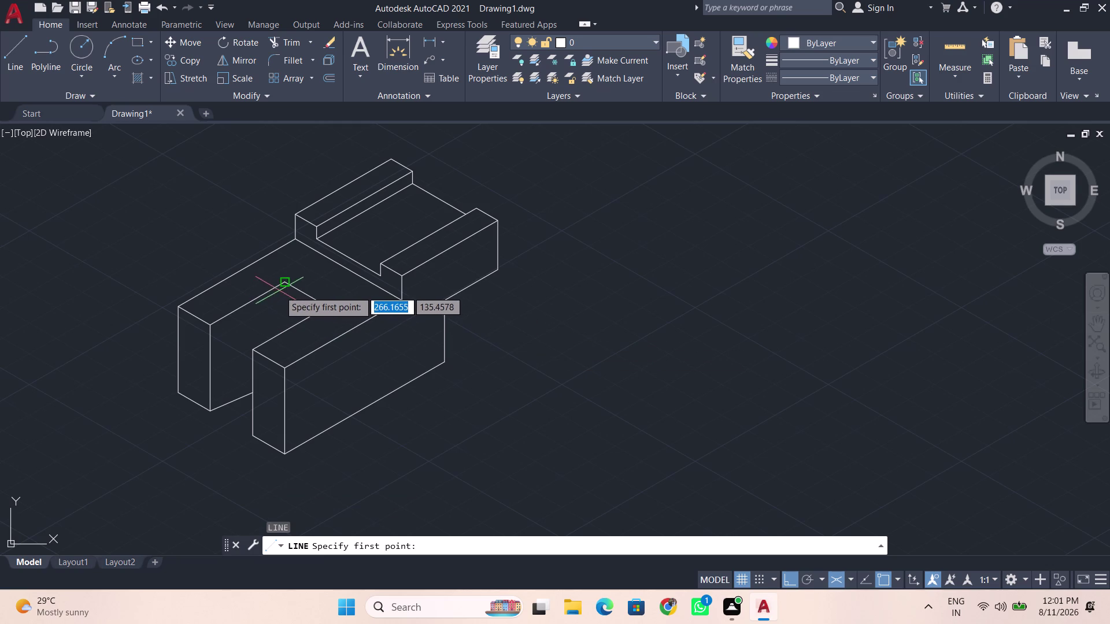
Draw a 35-unit vertical edge at 270° from the slot's back corner to the front block.
click(286, 282)
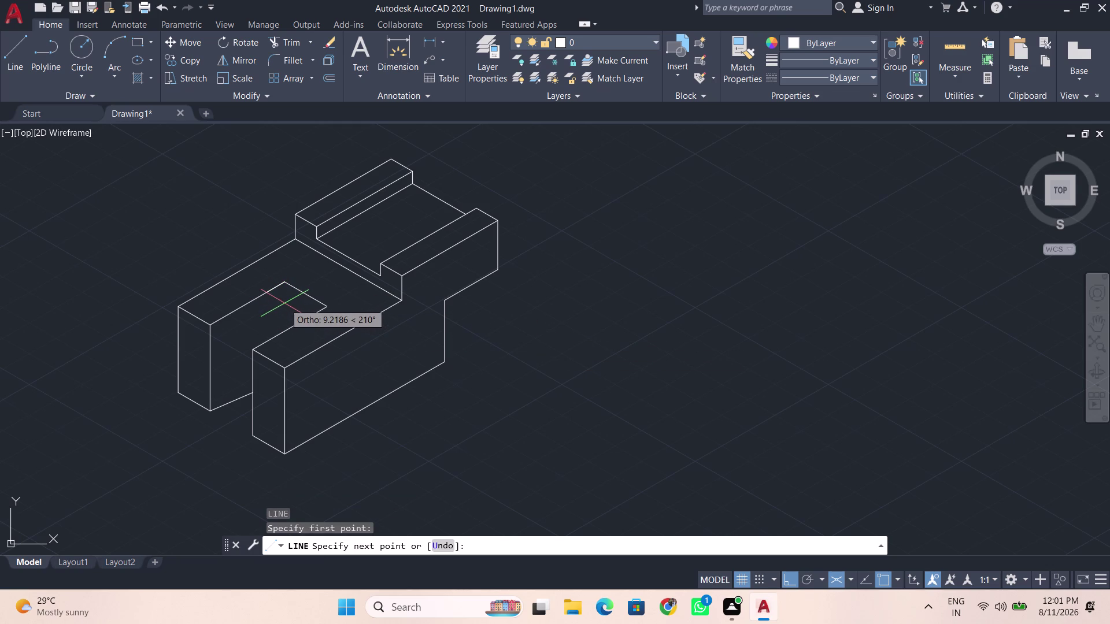
key(F5)
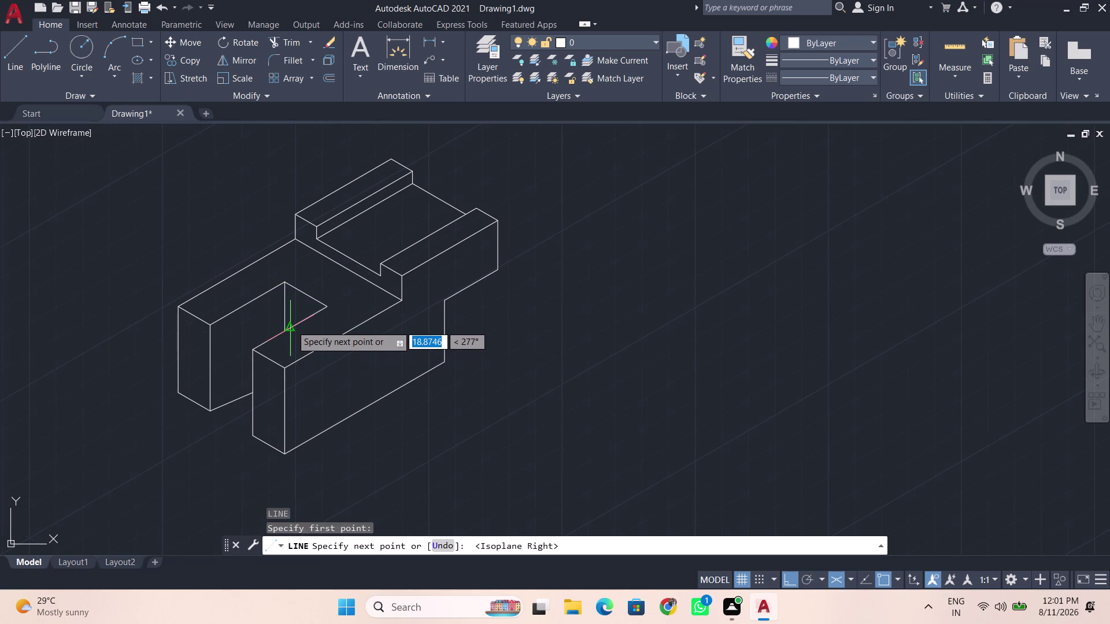
click(291, 325)
key(ctrl+z)
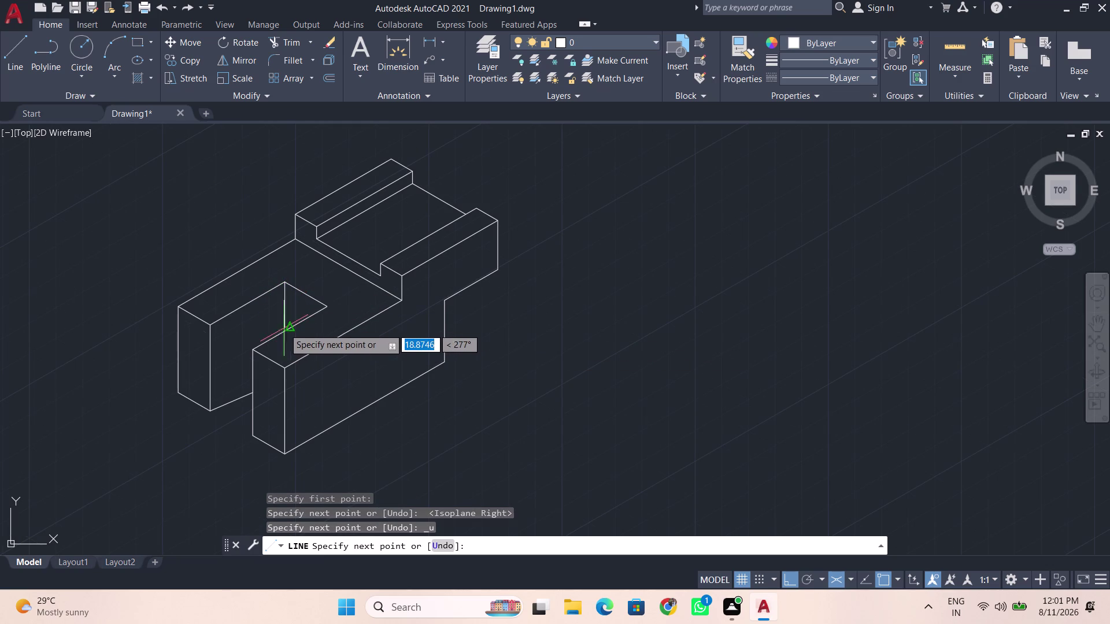
click(281, 341)
key(ctrl+z)
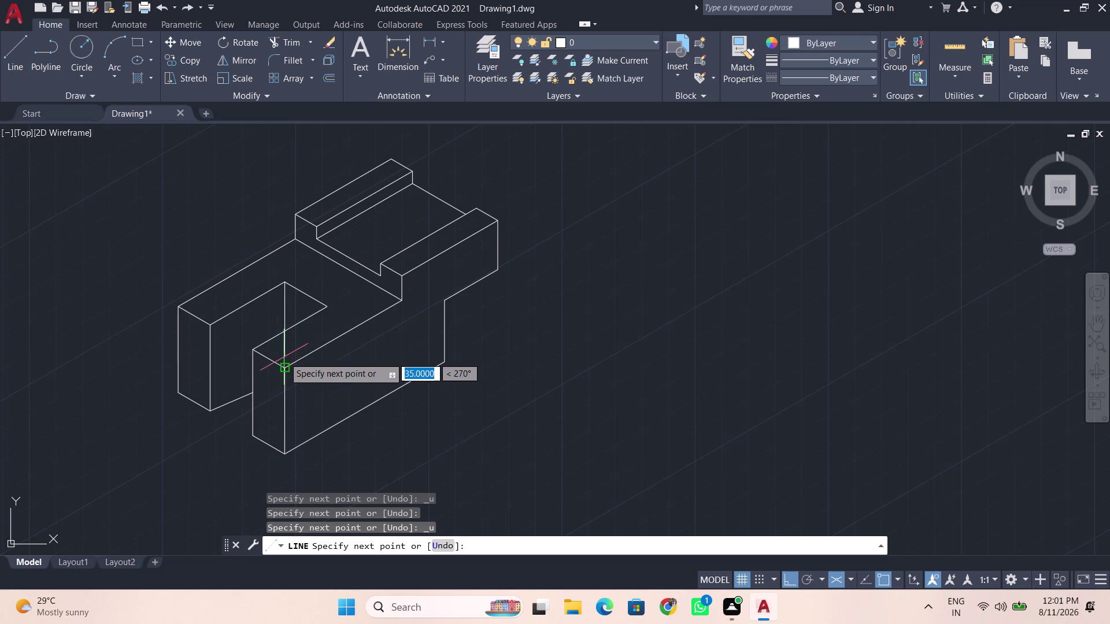
click(286, 349)
key(space)
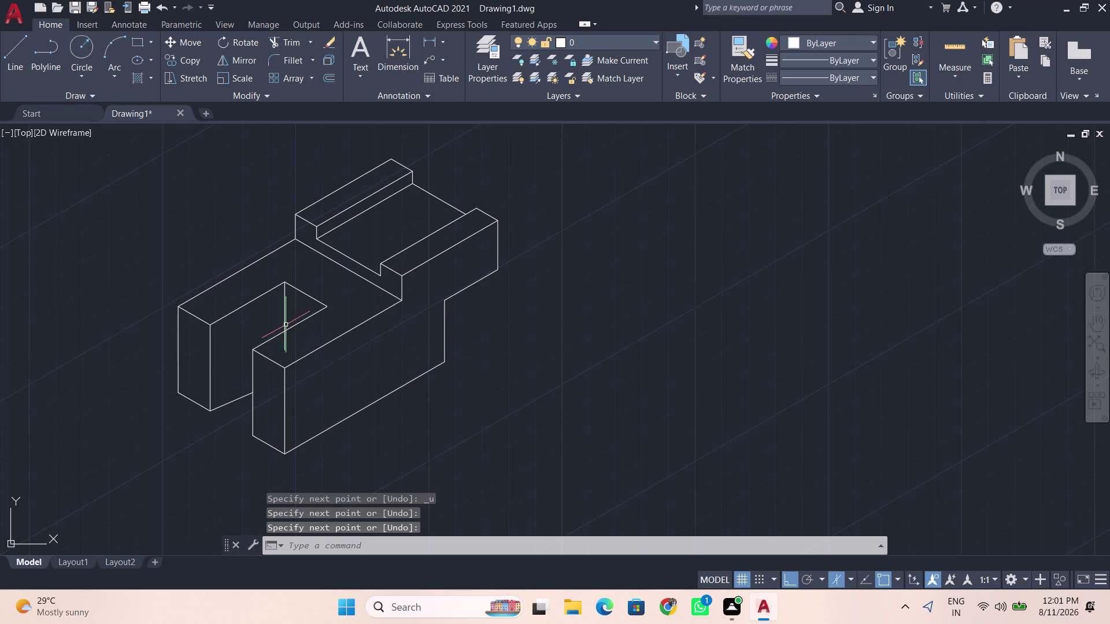
text(tr)
key(Return)
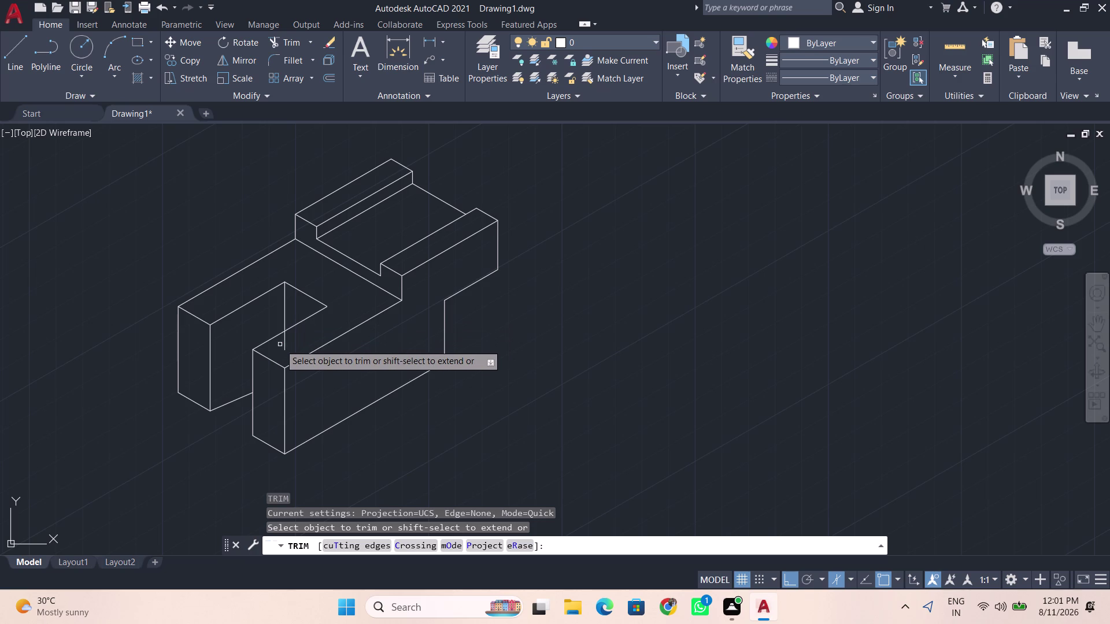
Trim the two excess pieces off the slot's vertical edge.
click(288, 341)
click(282, 344)
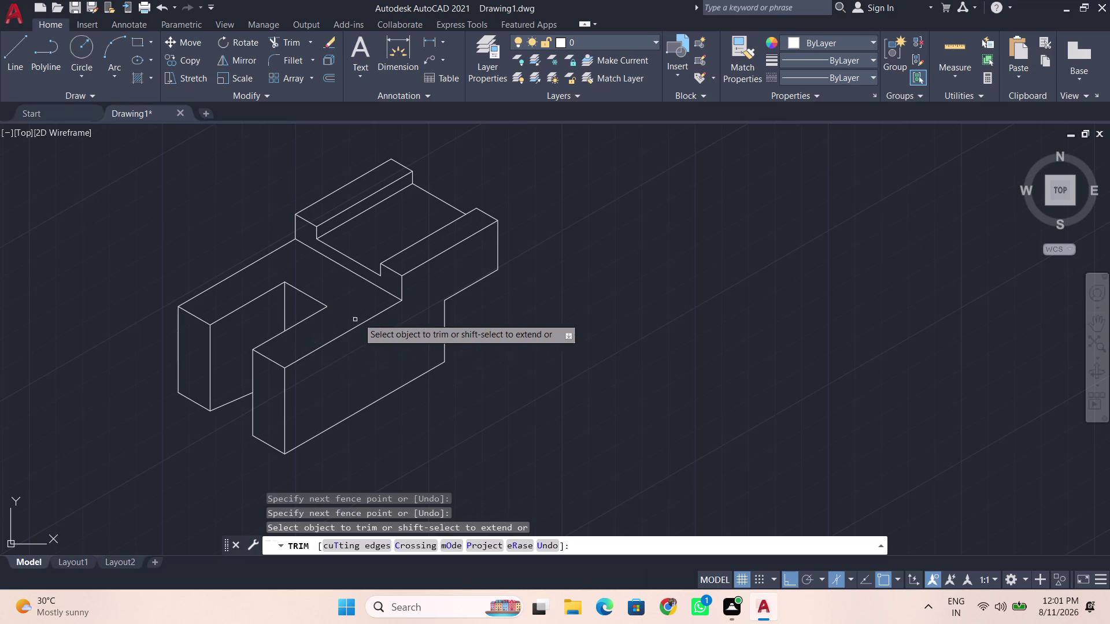
scroll(down, 3)
scroll(down, 3)
middle_drag(486, 398, 502, 287)
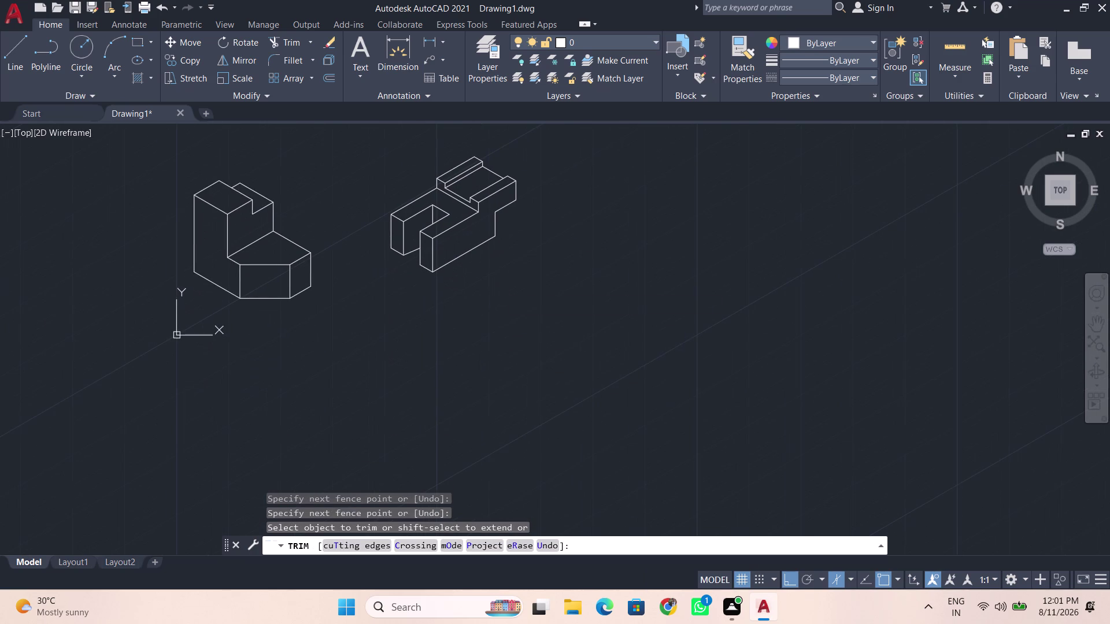
middle_drag(392, 347, 517, 387)
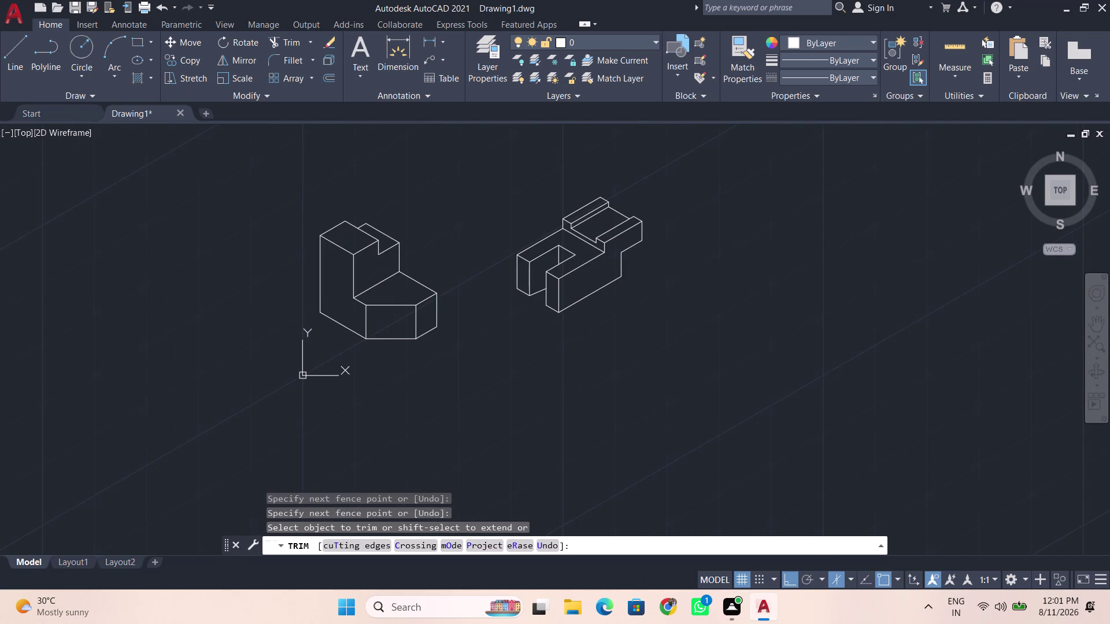
scroll(up, 3)
scroll(down, 3)
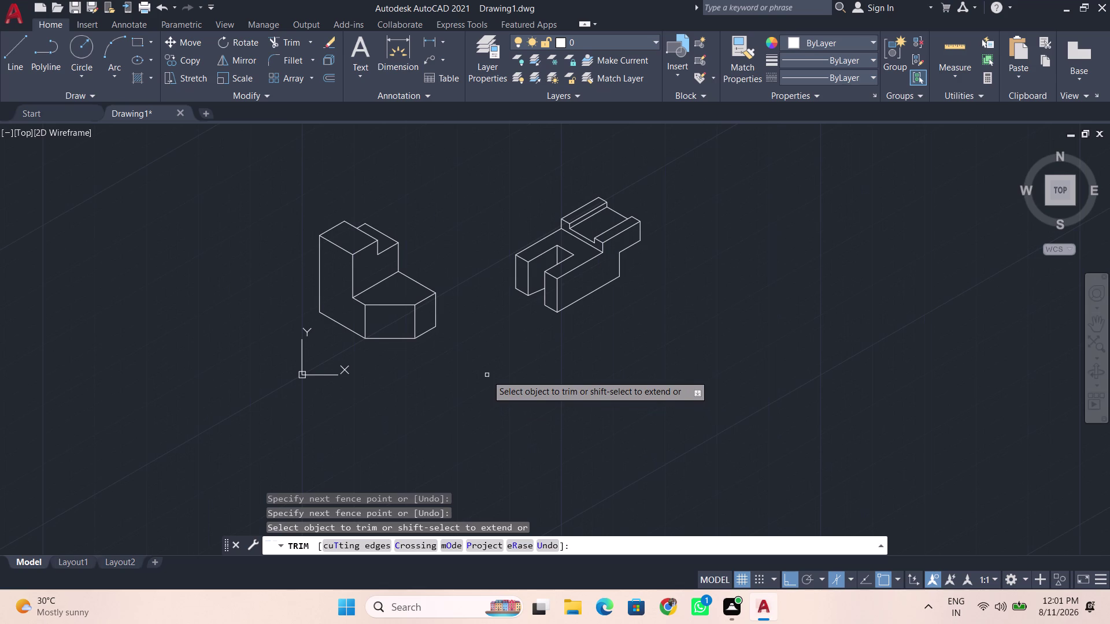
key(space)
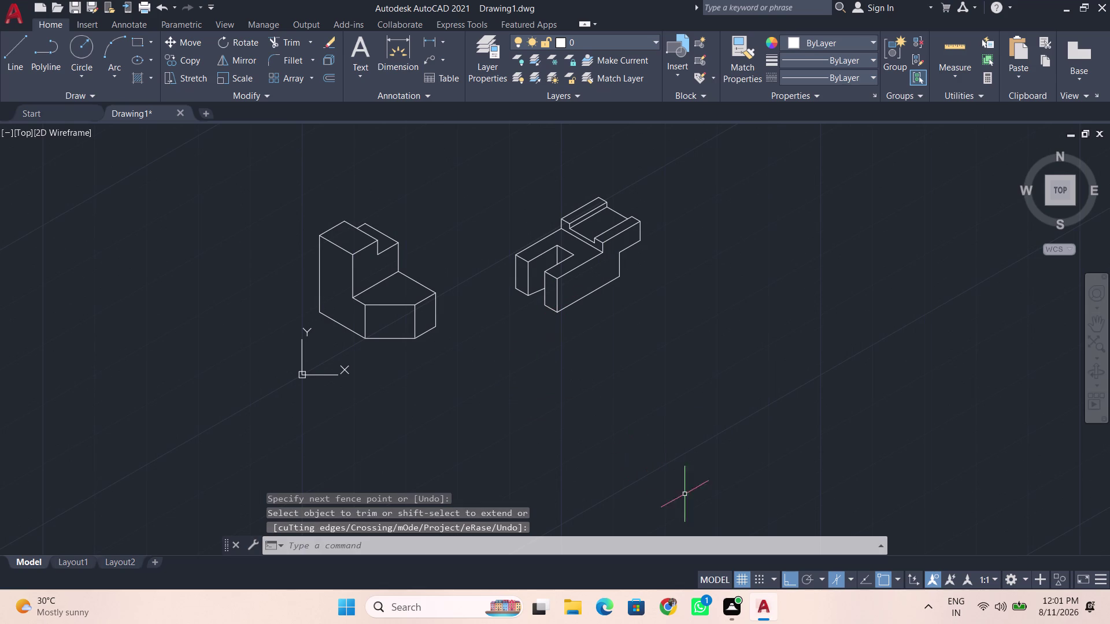